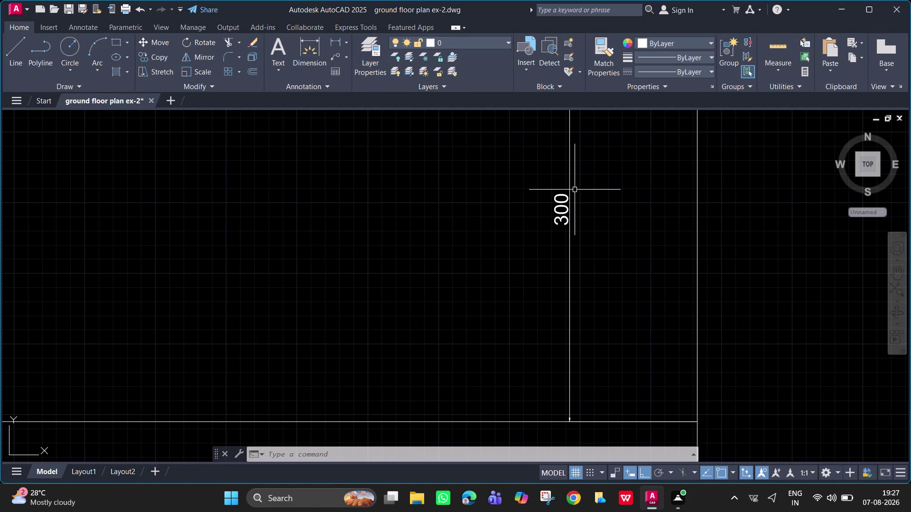
Delete the selected object in the plan.
drag(561, 213, 564, 206)
scroll(down, 3)
middle_drag(610, 220, 603, 243)
key(Delete)
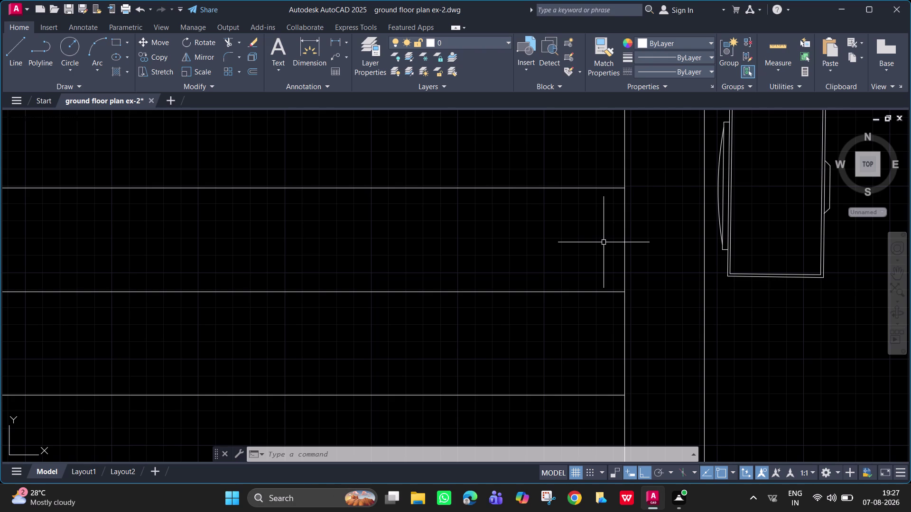
Pan and zoom across the floor plan to frame the bedroom beside the toilet.
scroll(down, 3)
scroll(down, 3)
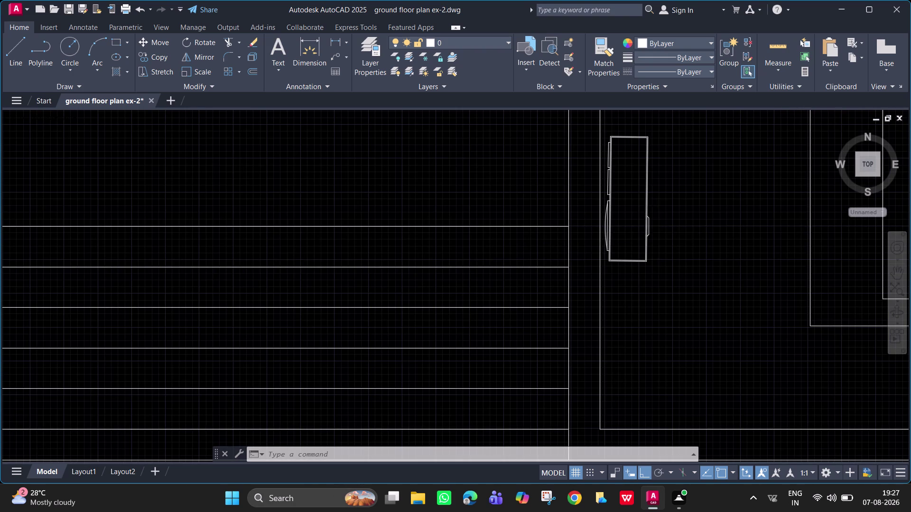
scroll(down, 3)
middle_drag(659, 237, 636, 352)
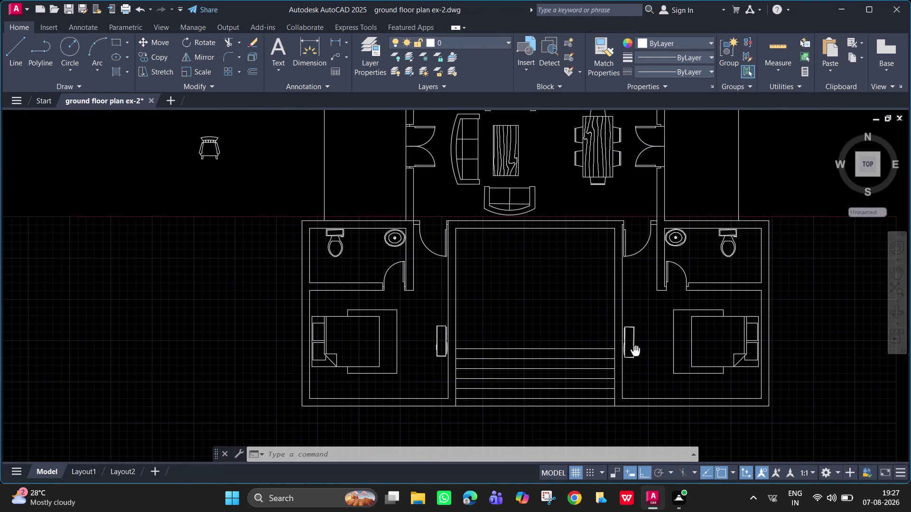
middle_drag(636, 352, 574, 385)
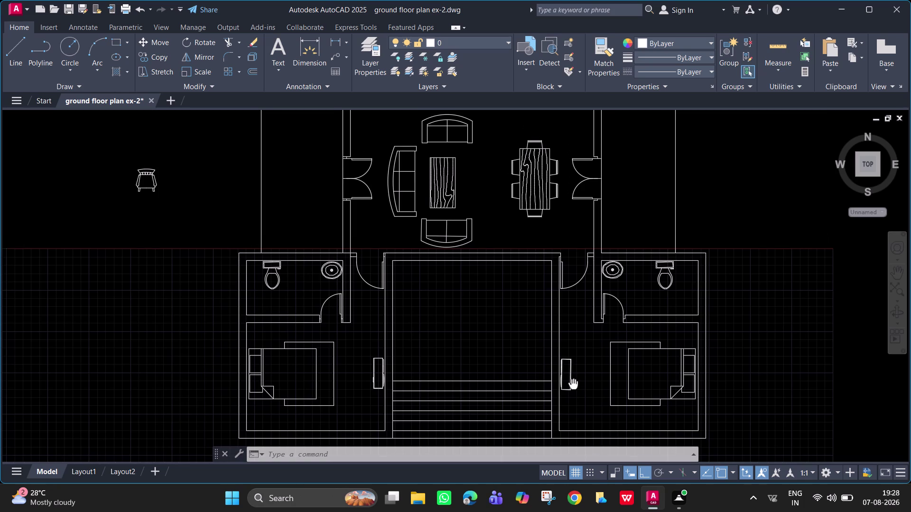
middle_drag(573, 386, 562, 389)
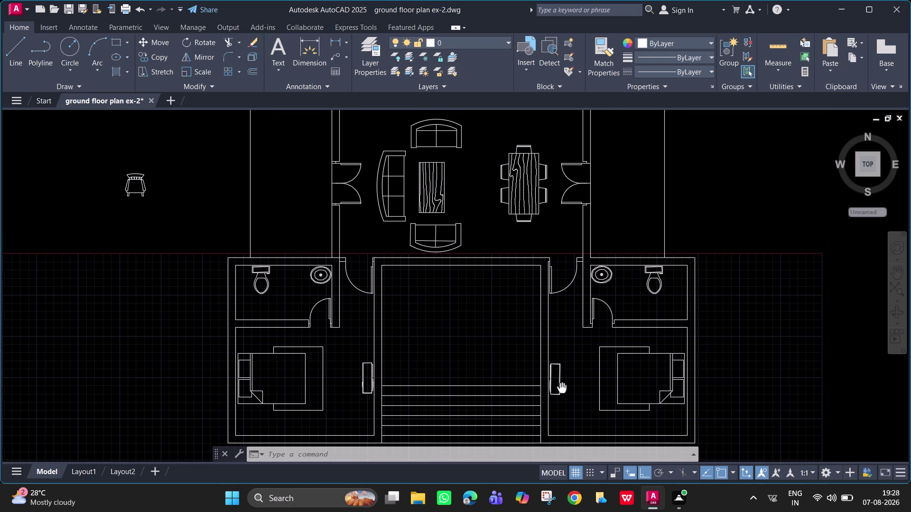
middle_drag(561, 389, 556, 389)
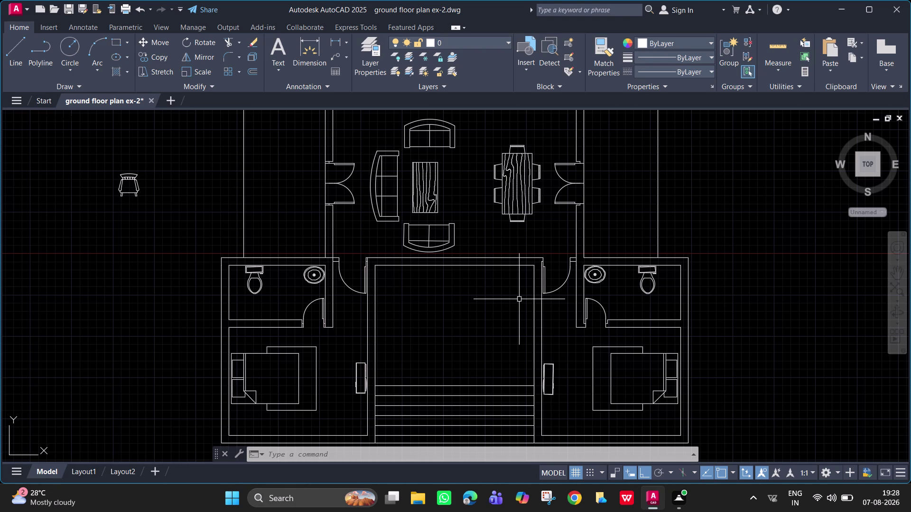
scroll(down, 3)
middle_drag(517, 300, 523, 323)
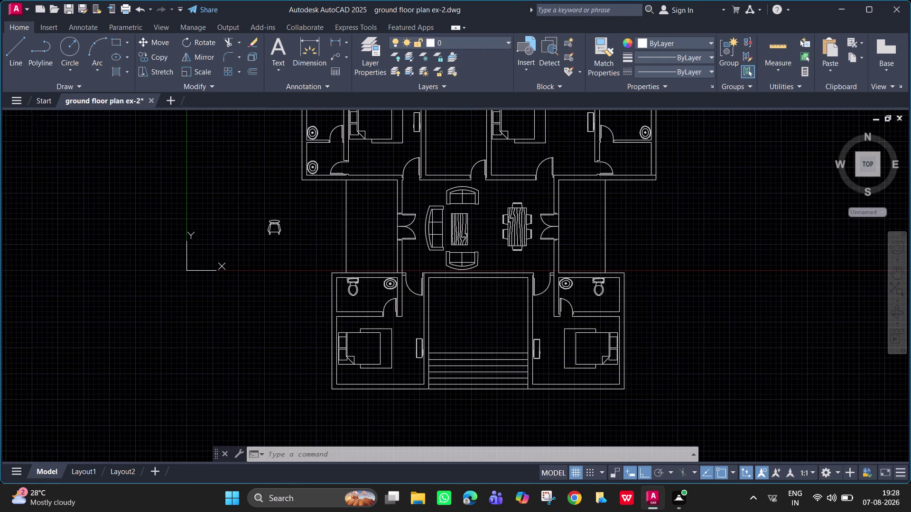
middle_drag(523, 324, 495, 348)
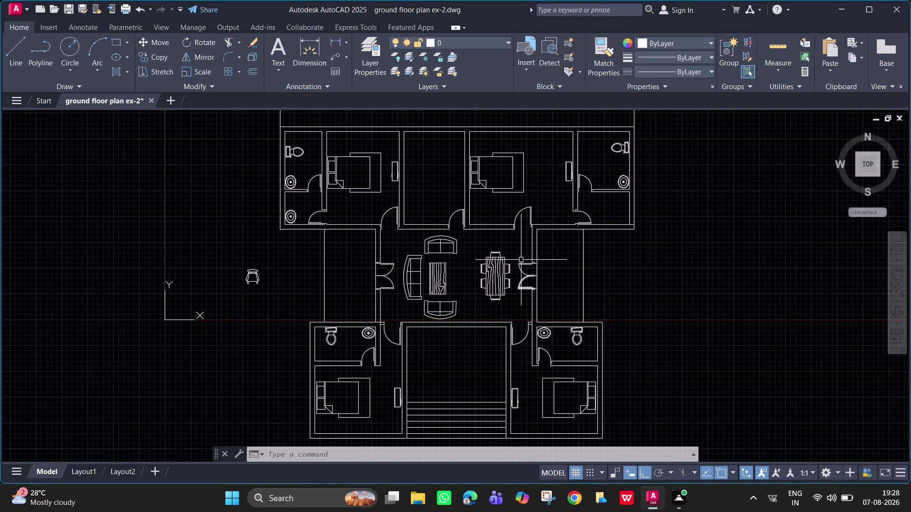
scroll(up, 3)
middle_drag(530, 220, 526, 358)
scroll(up, 3)
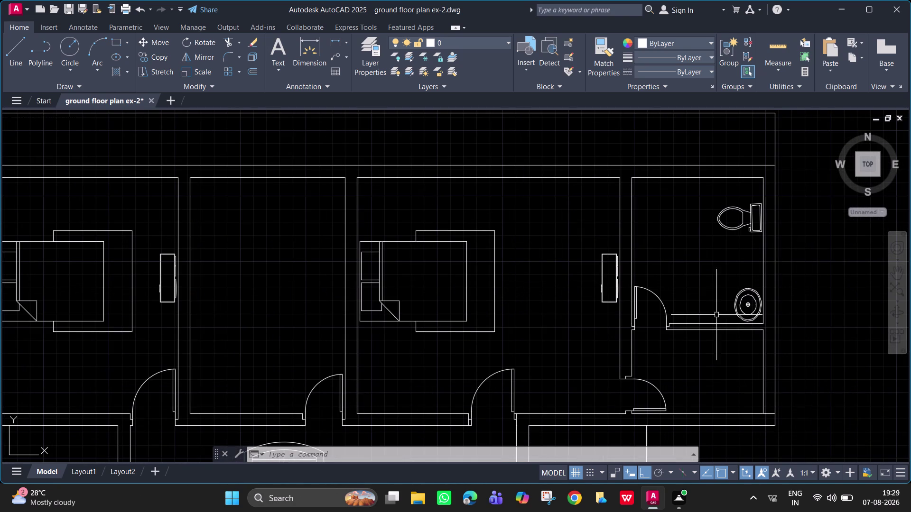
scroll(up, 3)
middle_drag(651, 295, 637, 328)
scroll(down, 3)
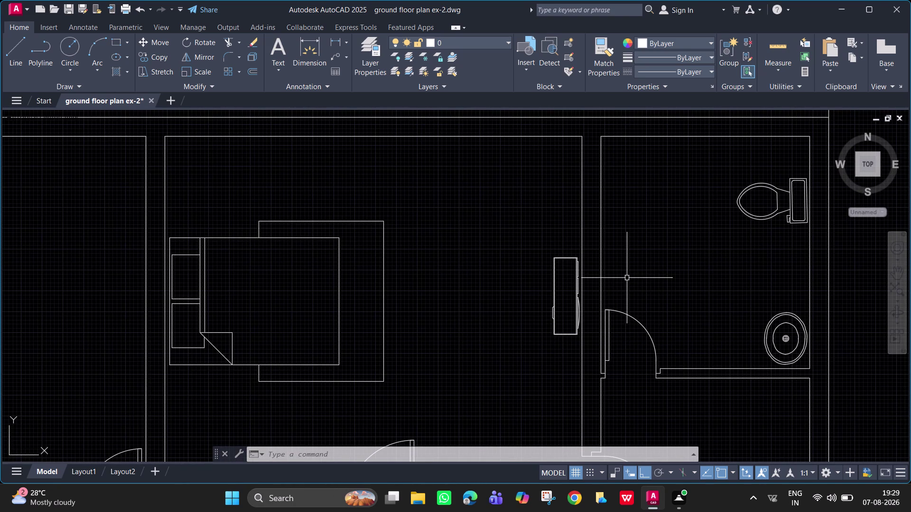
scroll(down, 3)
Start the wardrobe outline on the bedroom wall with a 500 segment, undoing a mistaken 200 one.
text(l)
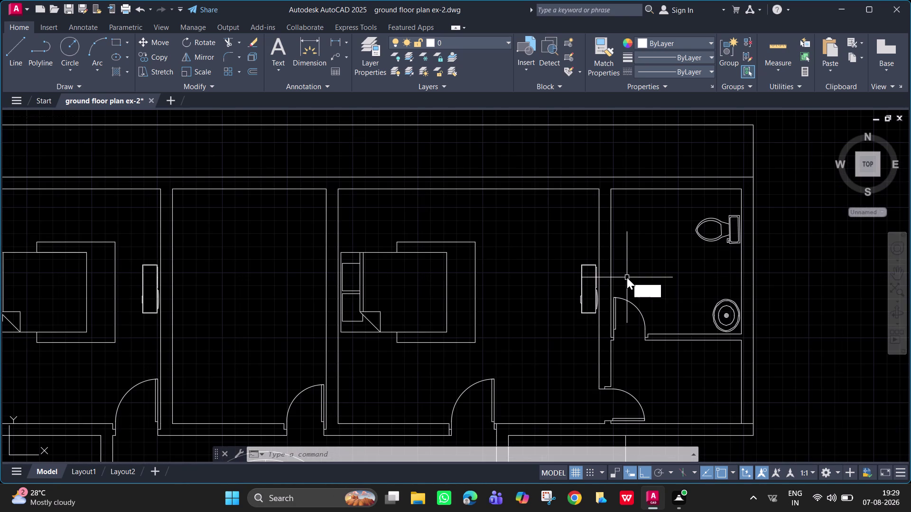
key(space)
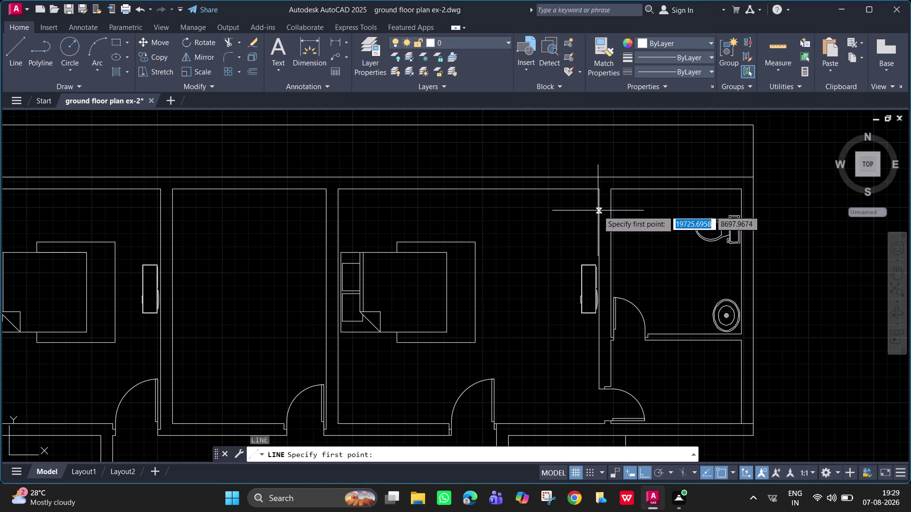
click(598, 223)
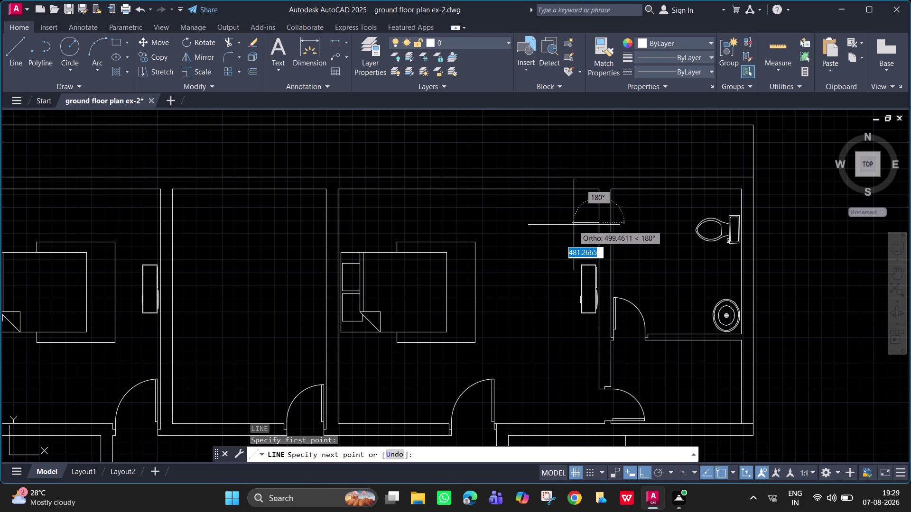
text(2)
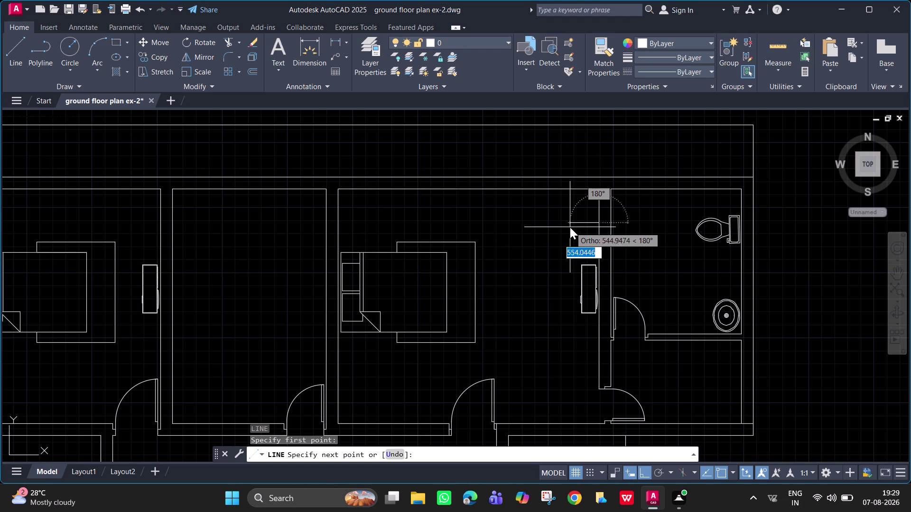
text(00)
key(Return)
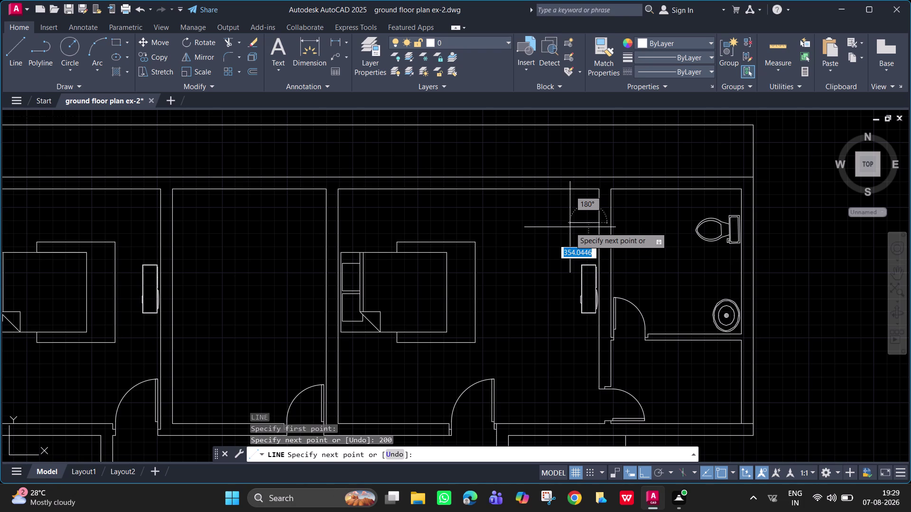
key(ctrl+z)
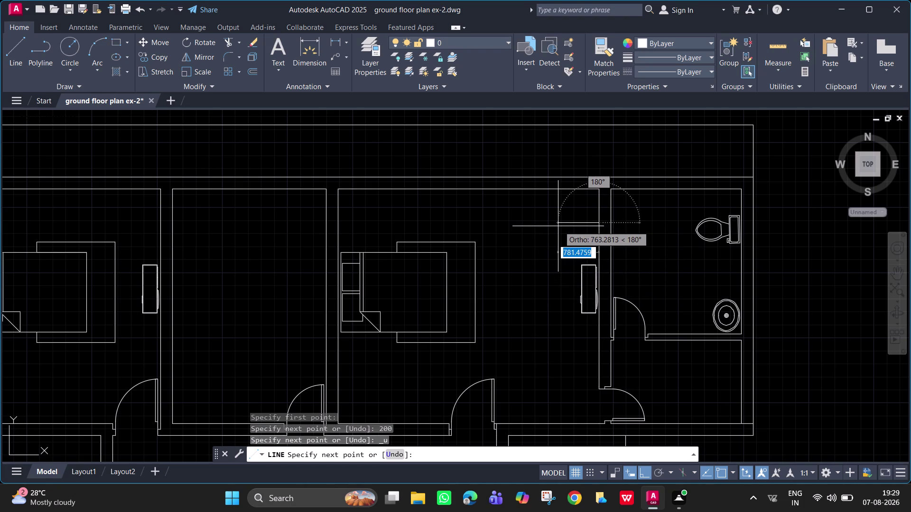
text(500)
key(Return)
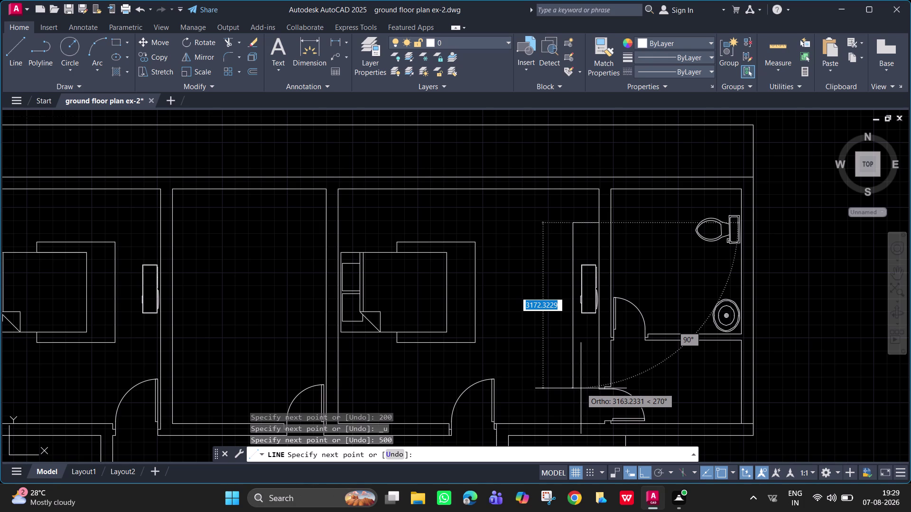
Run the wardrobe outline down below the cabinet and back to the wall.
click(581, 375)
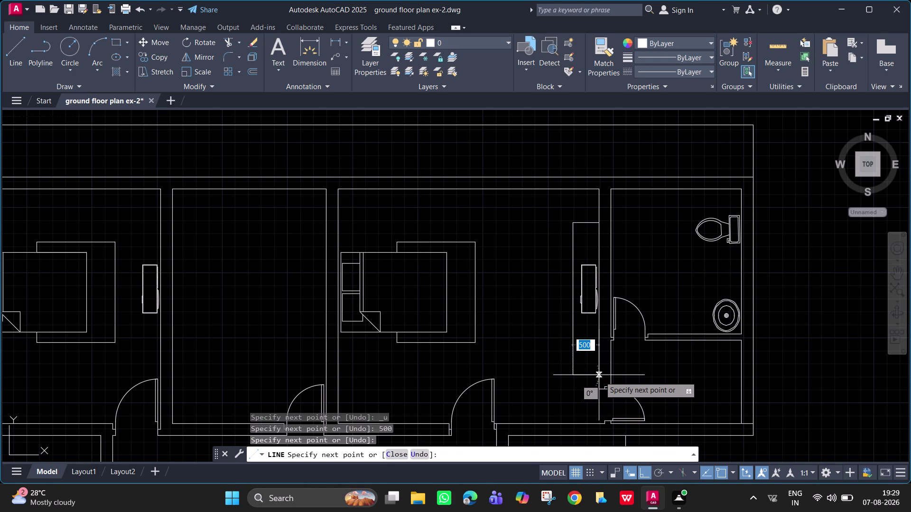
scroll(up, 3)
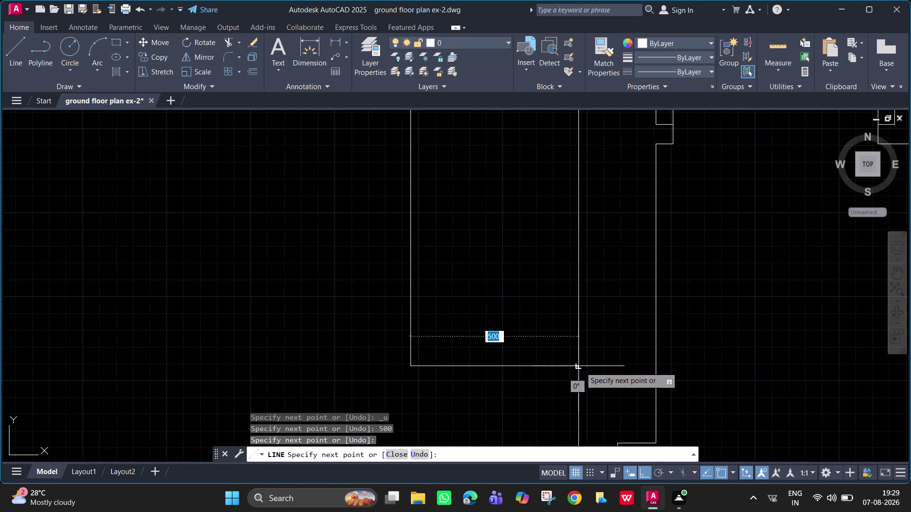
click(579, 367)
scroll(down, 3)
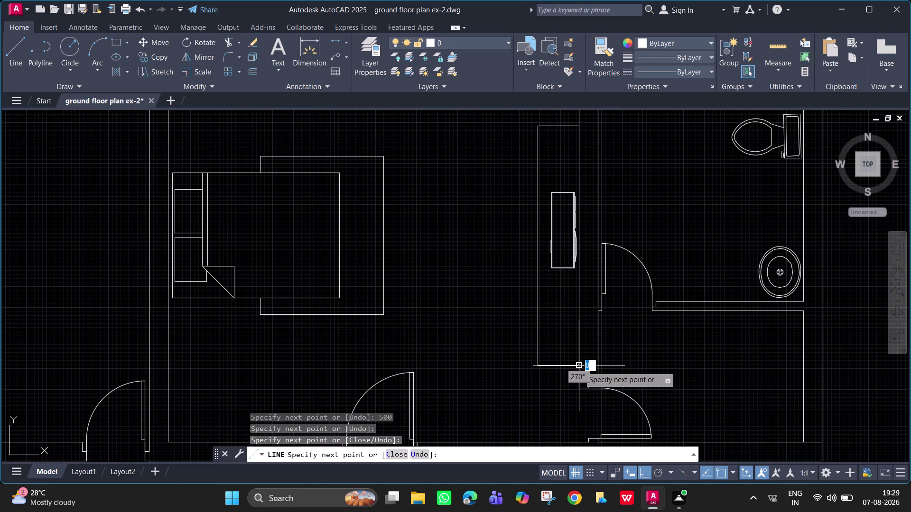
key(space)
Delete the stray line beside the wardrobe.
scroll(down, 3)
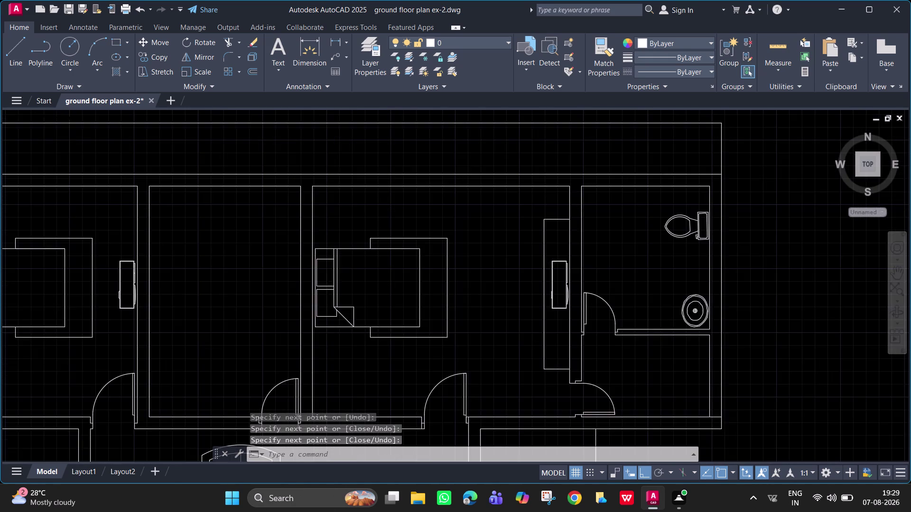
middle_drag(554, 376, 558, 309)
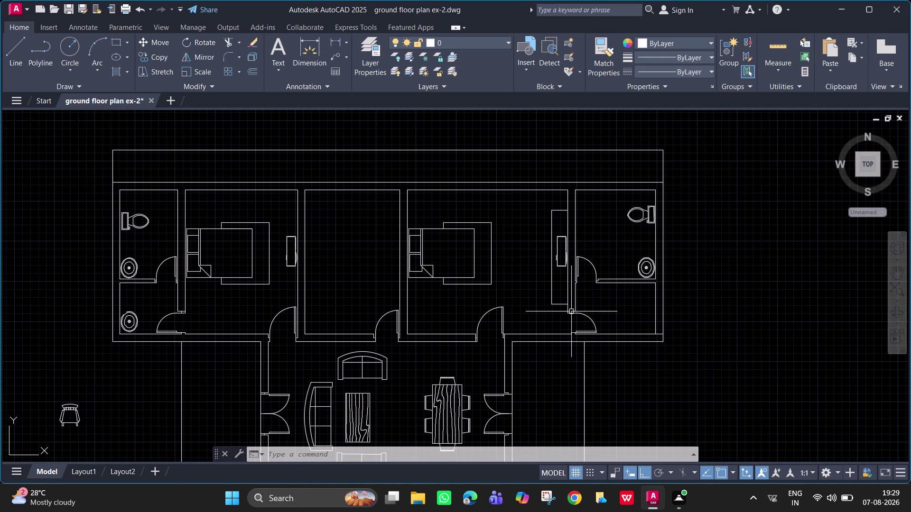
click(561, 303)
key(Delete)
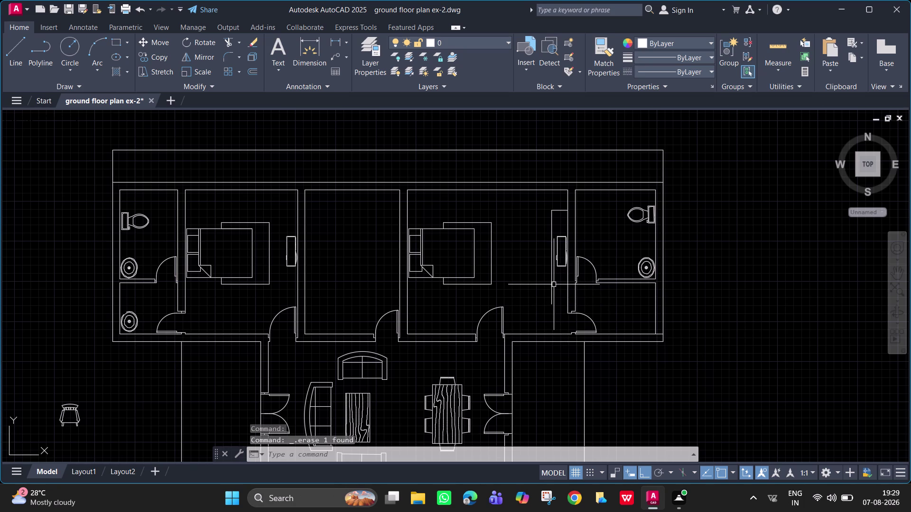
Begin another line at the top of the wall, then cancel it.
scroll(up, 3)
middle_drag(565, 257, 562, 276)
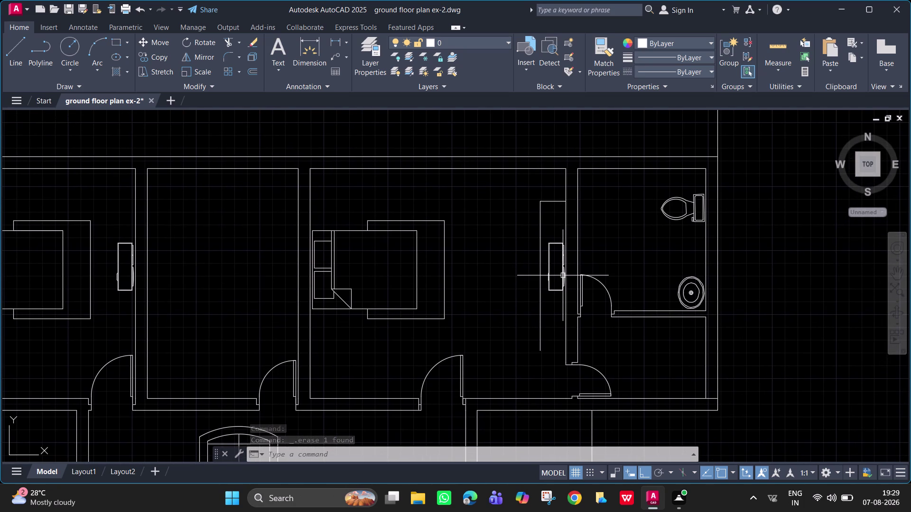
text(l)
key(space)
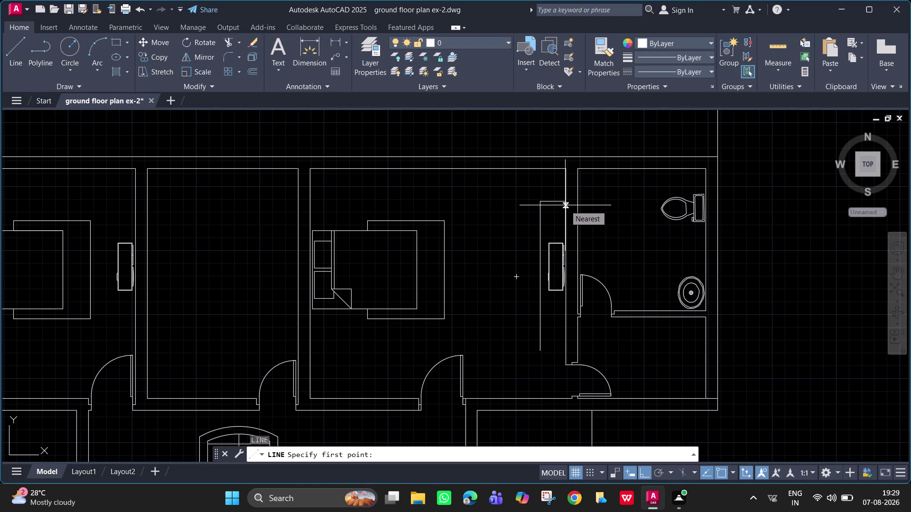
click(566, 203)
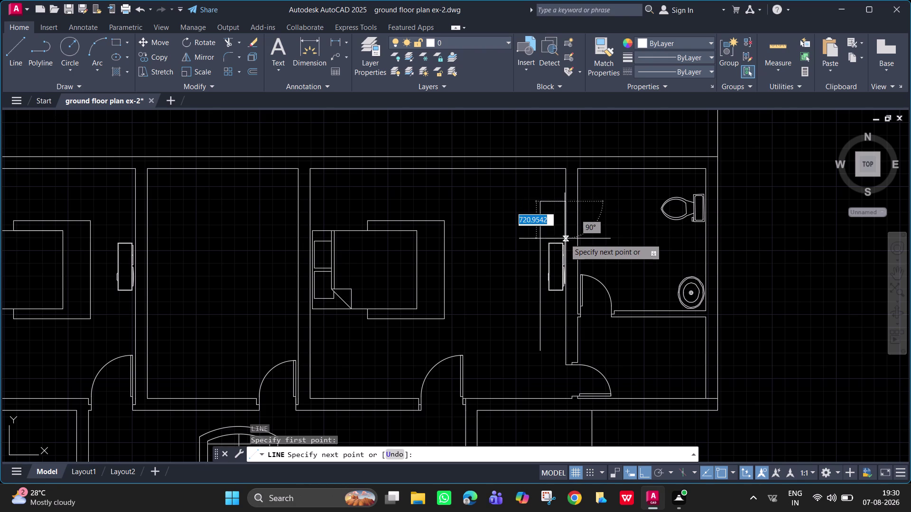
key(Escape)
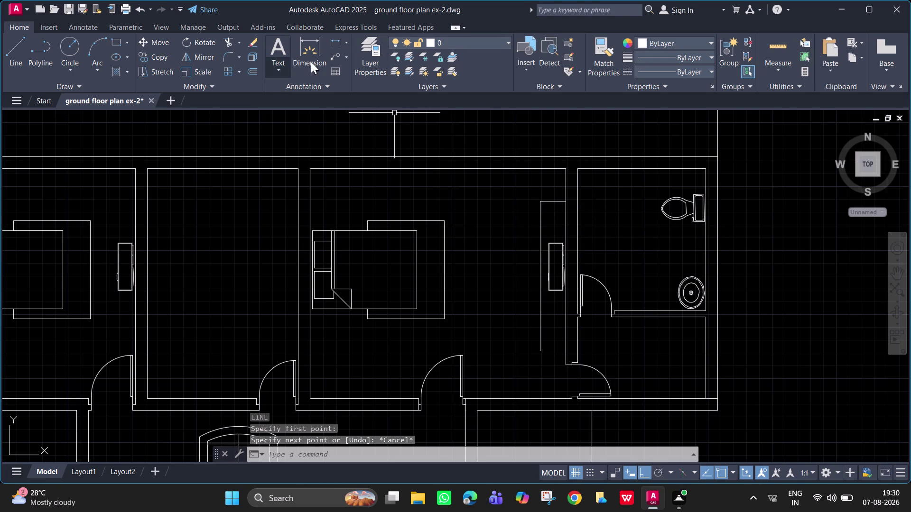
click(333, 41)
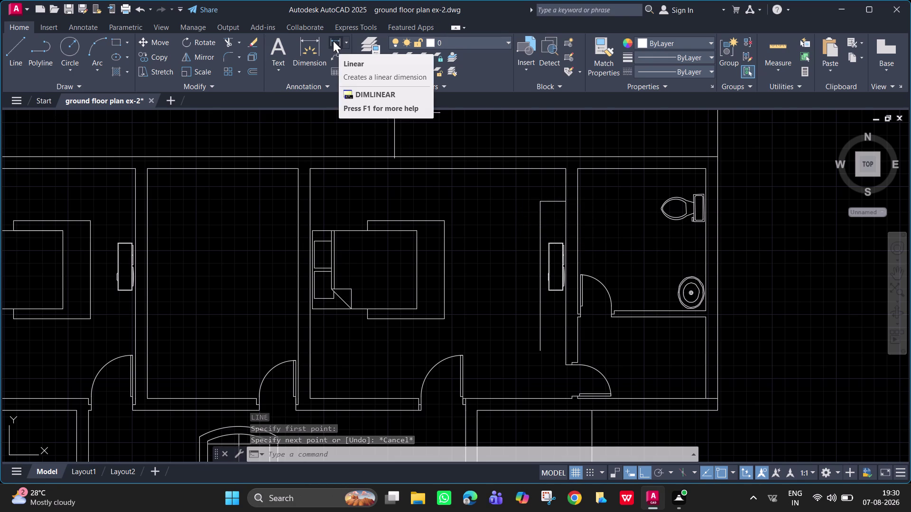
click(566, 170)
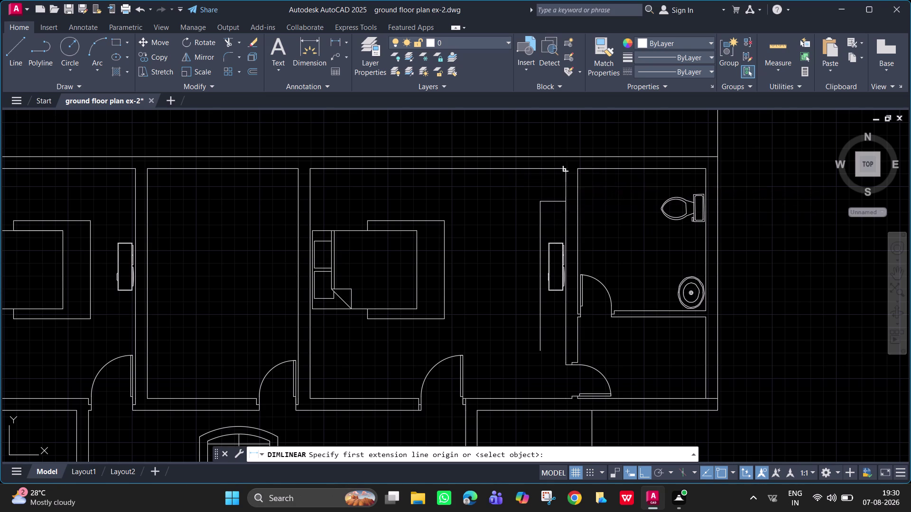
key(Escape)
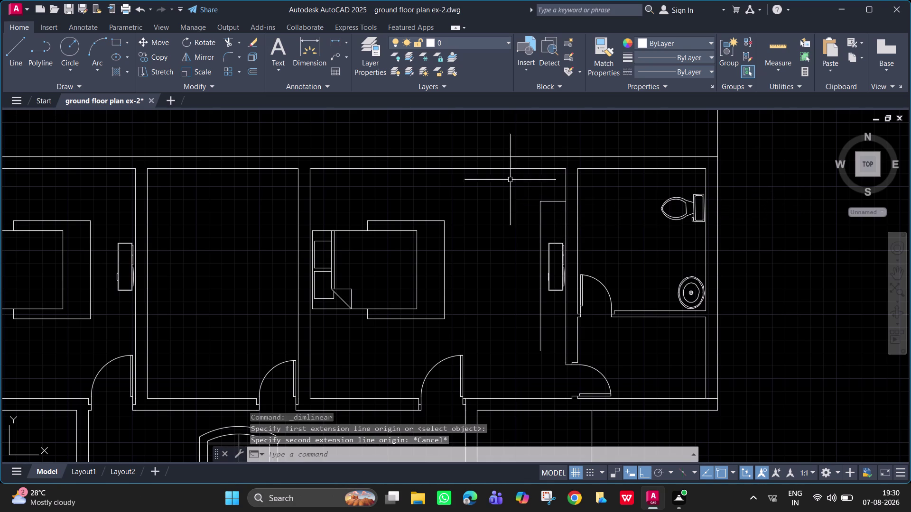
click(338, 45)
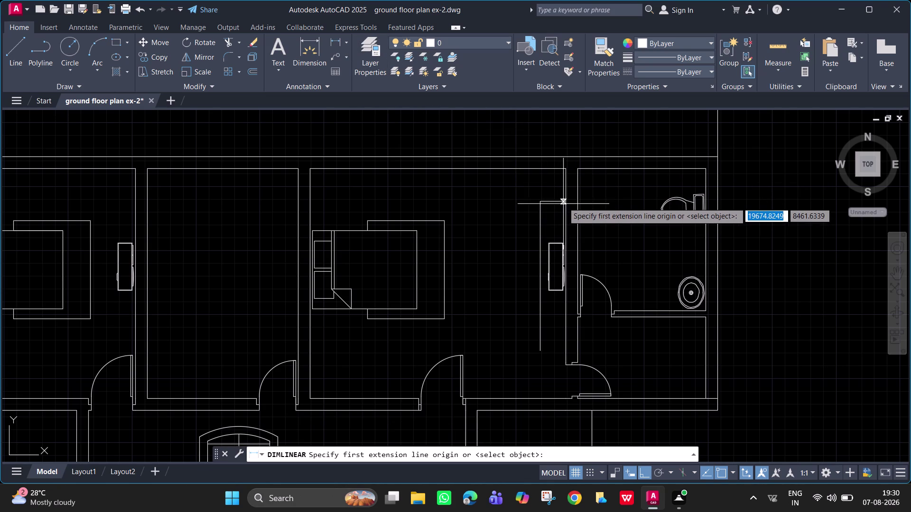
click(566, 203)
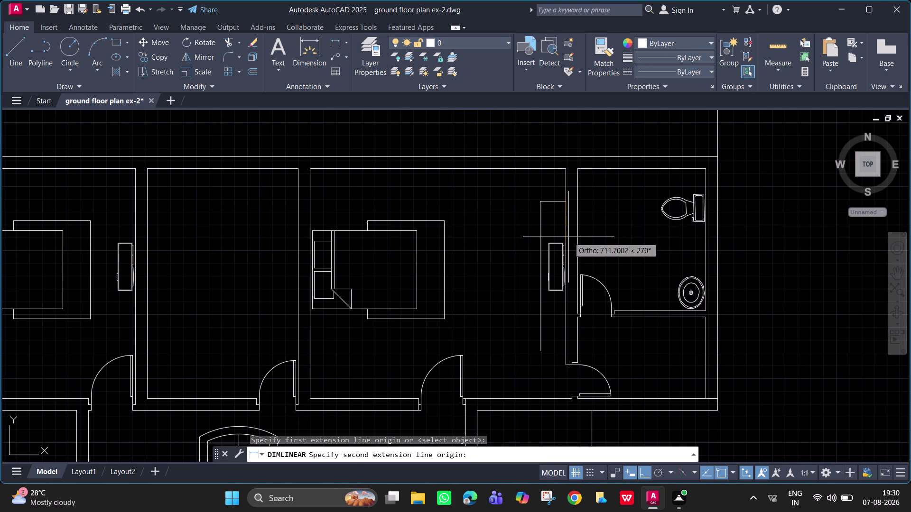
scroll(up, 3)
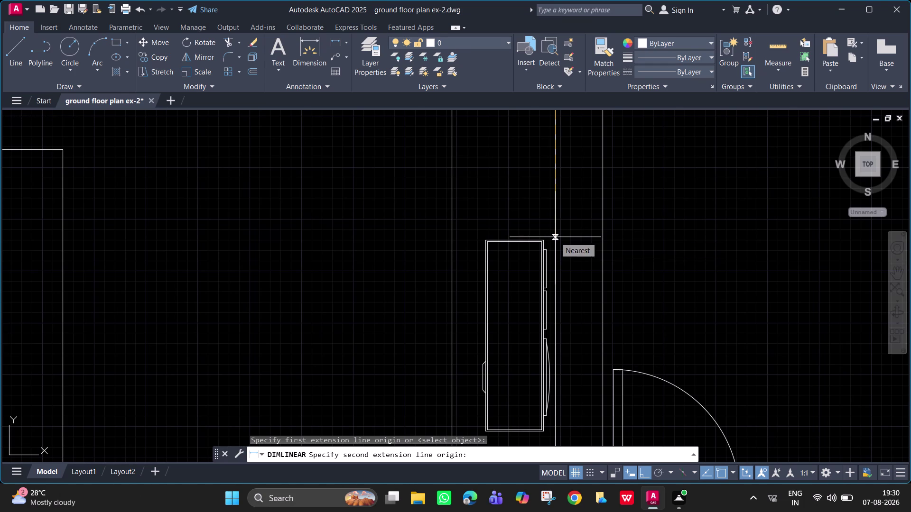
click(555, 239)
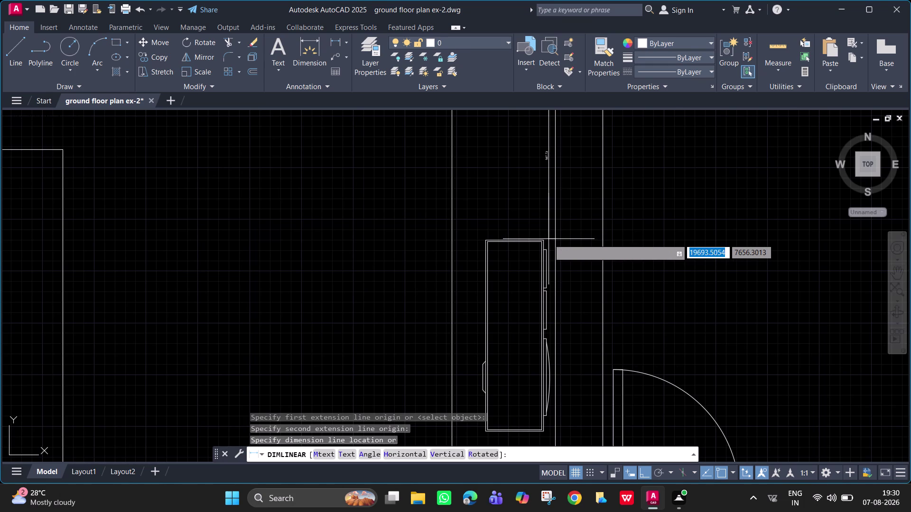
click(549, 239)
scroll(up, 3)
scroll(up, 3)
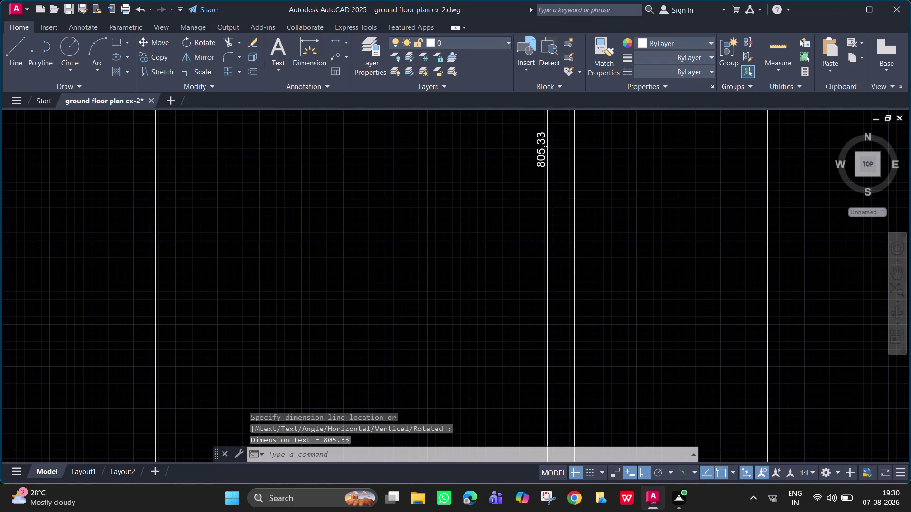
scroll(down, 3)
scroll(down, 3)
scroll(down, 3)
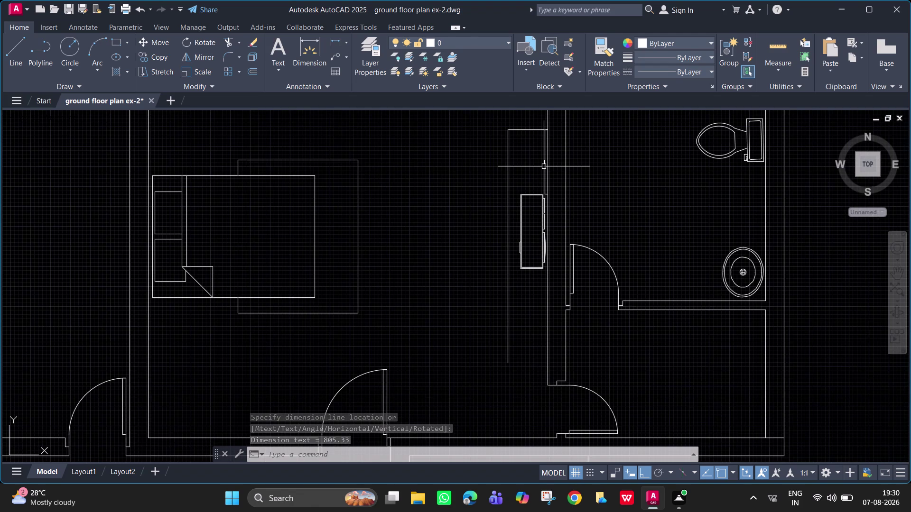
click(543, 166)
key(BackSpace)
key(Delete)
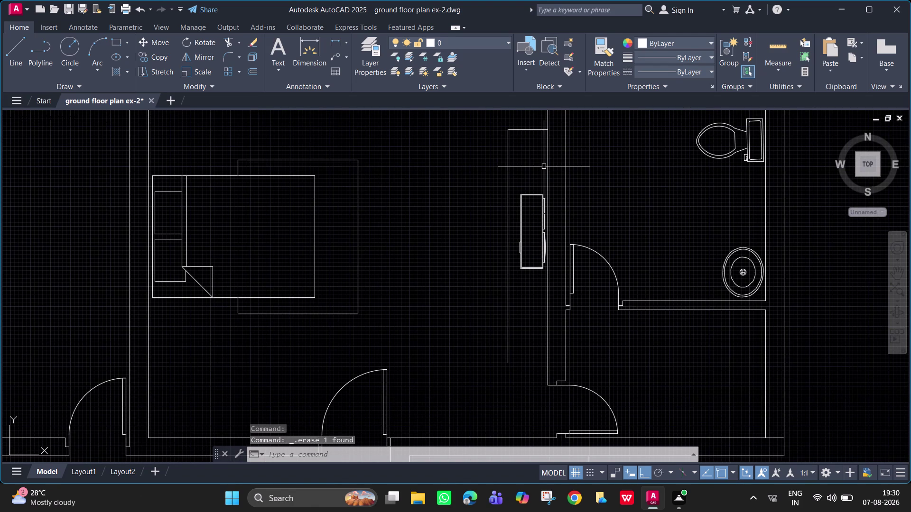
key(l)
key(Return)
Start a line tracked 805 units below the wardrobe's bottom corner using TK.
text(tk)
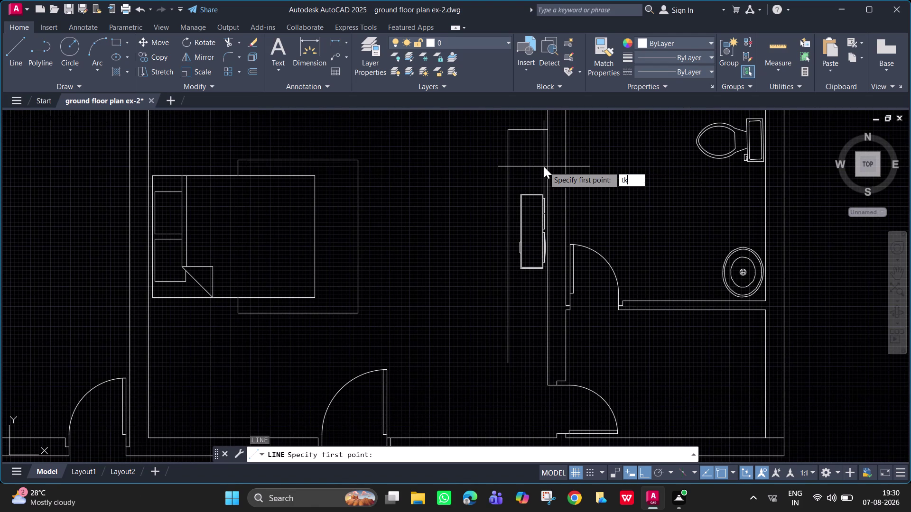
key(Return)
scroll(up, 3)
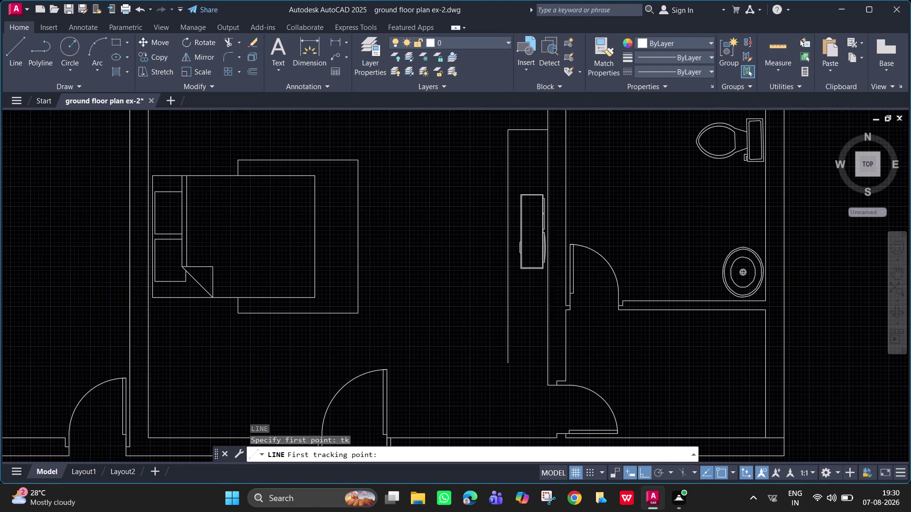
scroll(up, 3)
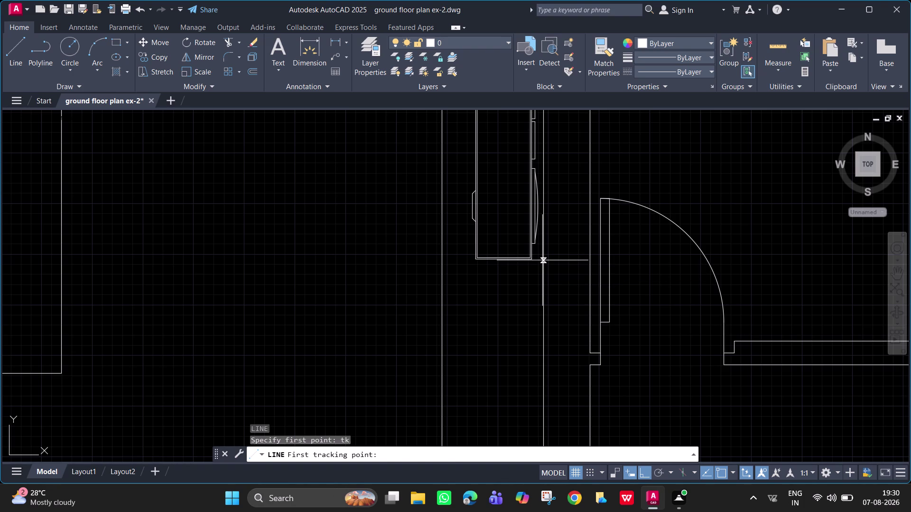
click(542, 261)
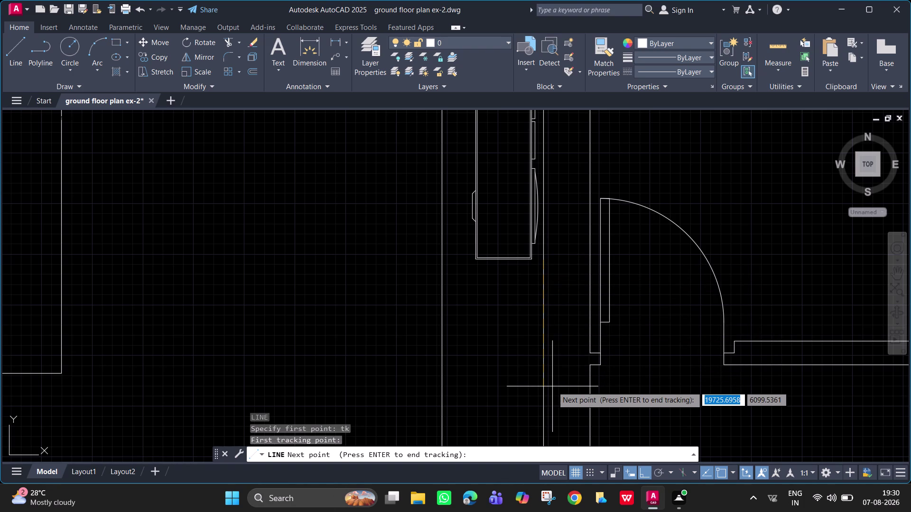
text(805)
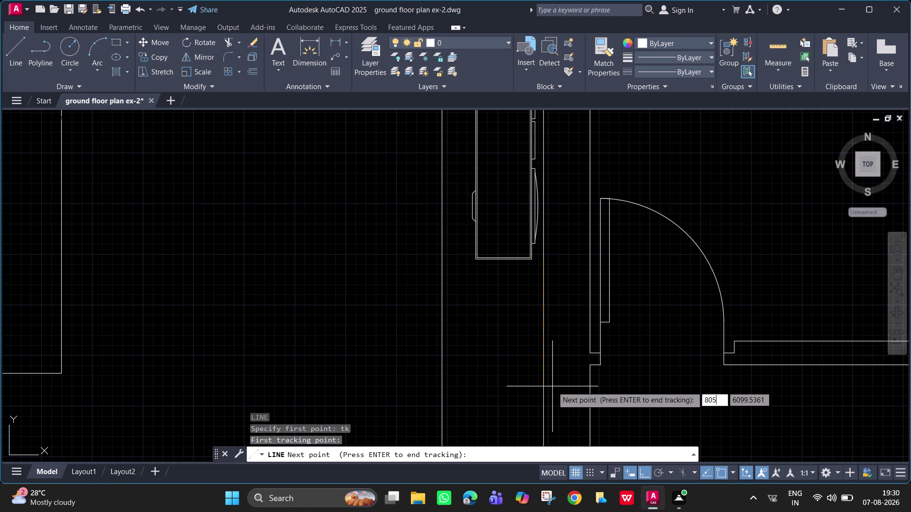
key(Return)
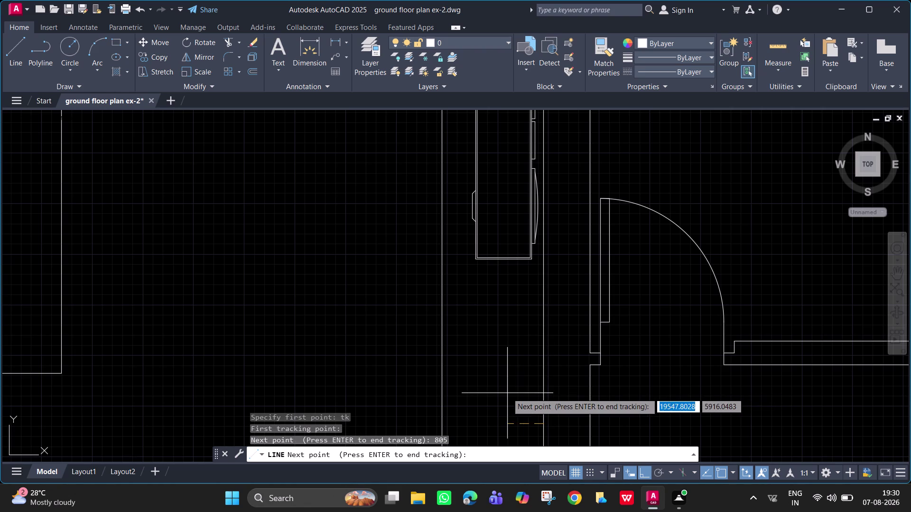
key(Return)
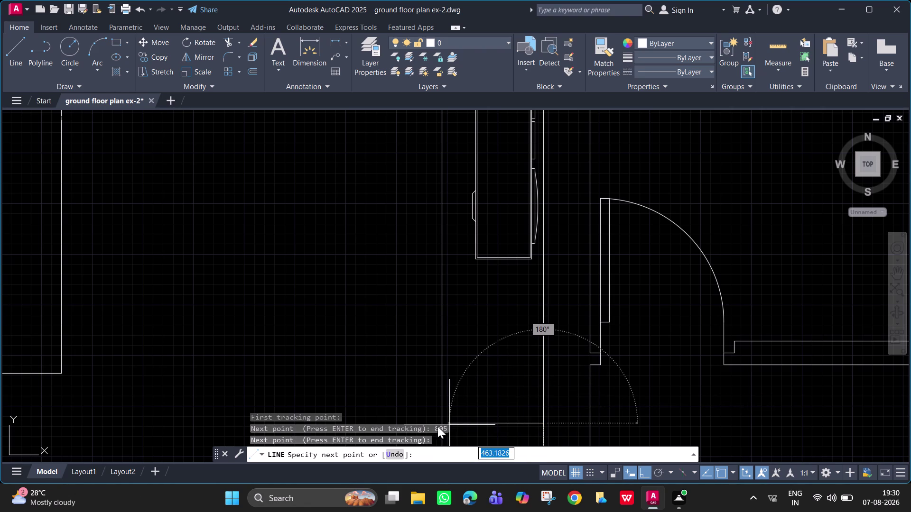
Draw the line left to the vertical line and finish it.
scroll(down, 3)
middle_drag(464, 389, 466, 323)
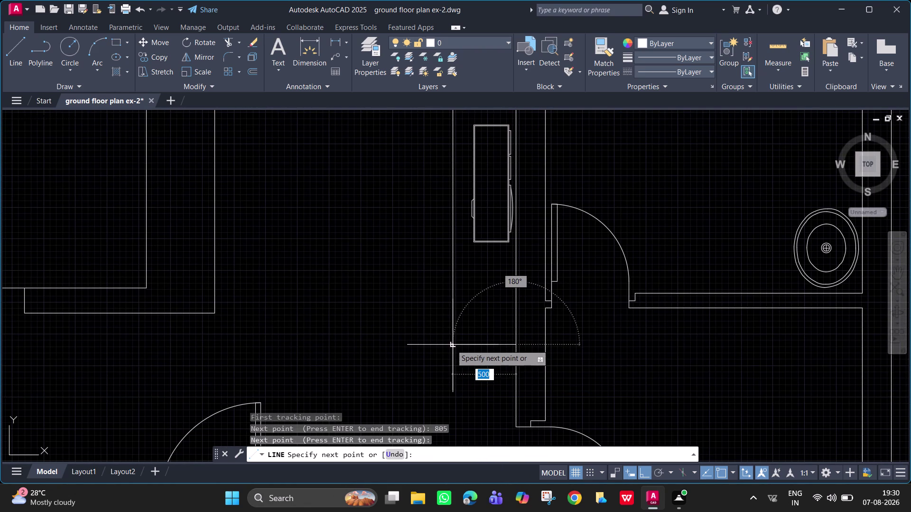
click(451, 344)
key(Escape)
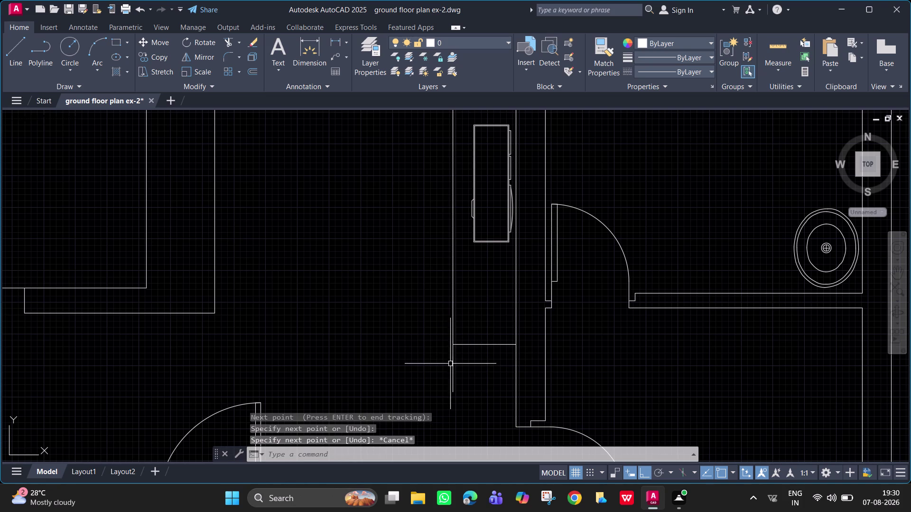
text(tr)
key(space)
Trim the line overhang below the new wardrobe outline.
click(451, 387)
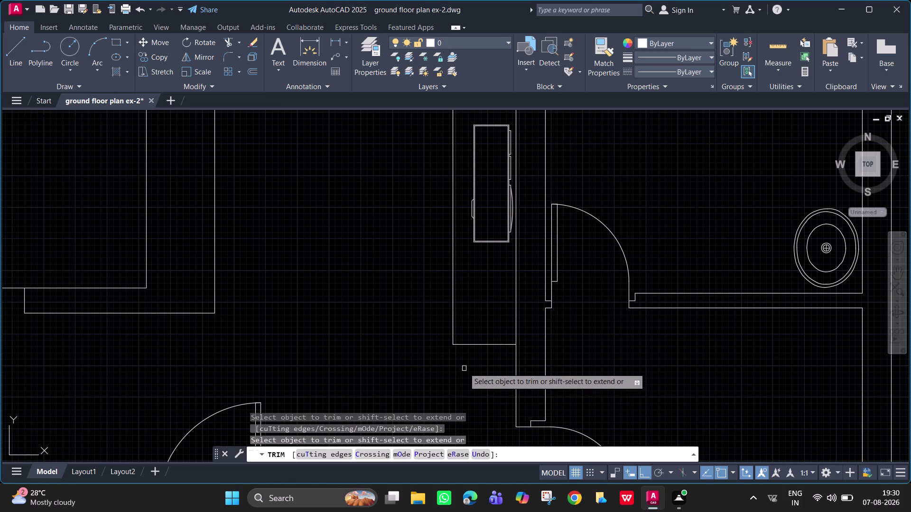
scroll(down, 3)
scroll(up, 3)
scroll(up, 3)
key(Escape)
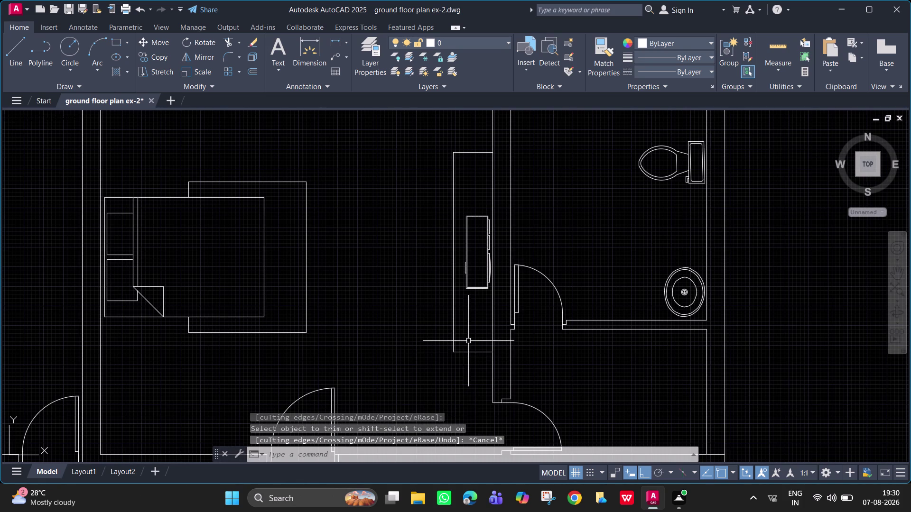
Join the outline's three edge lines into one polyline.
click(470, 365)
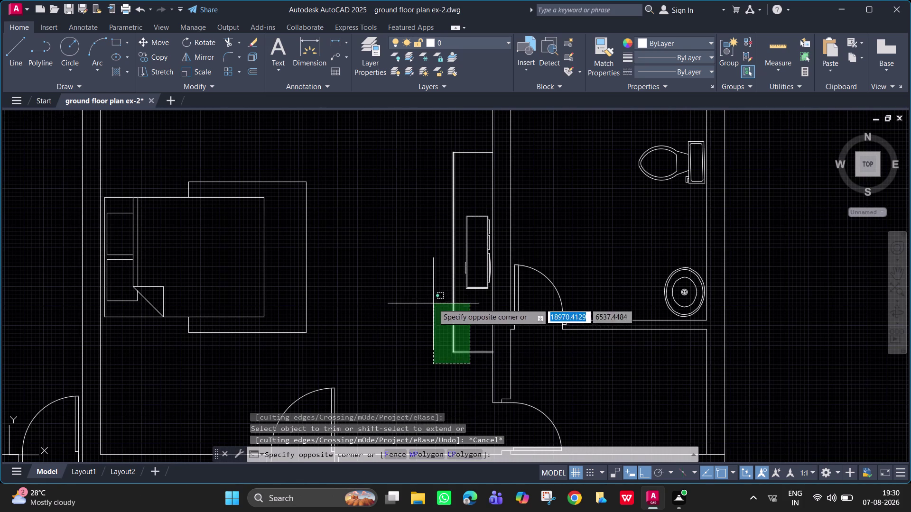
click(443, 329)
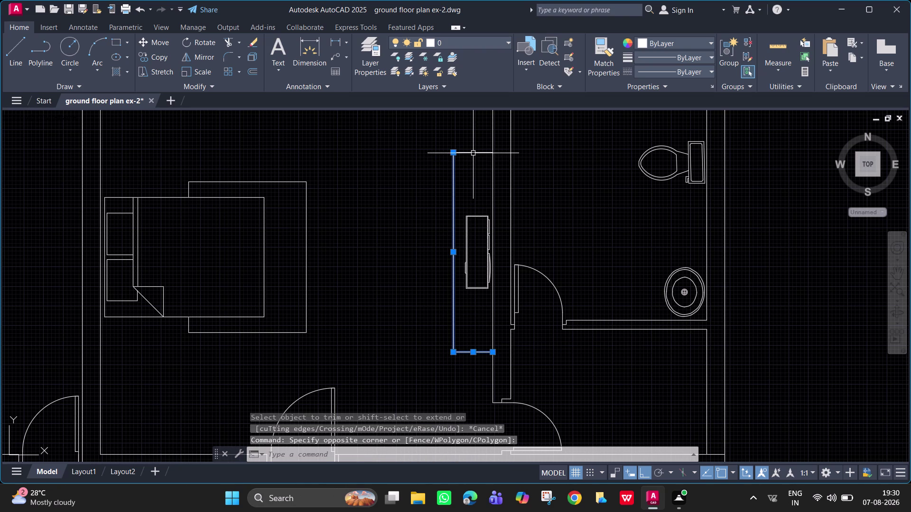
click(473, 153)
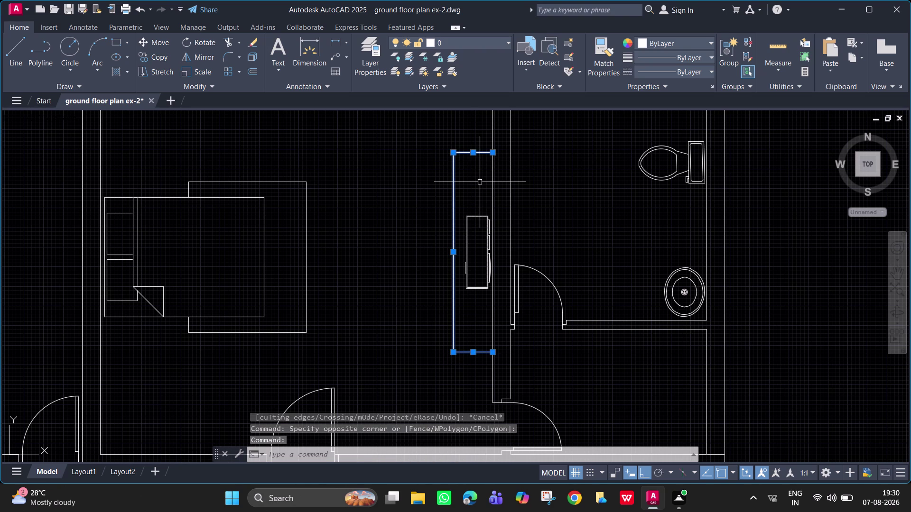
text(j)
key(space)
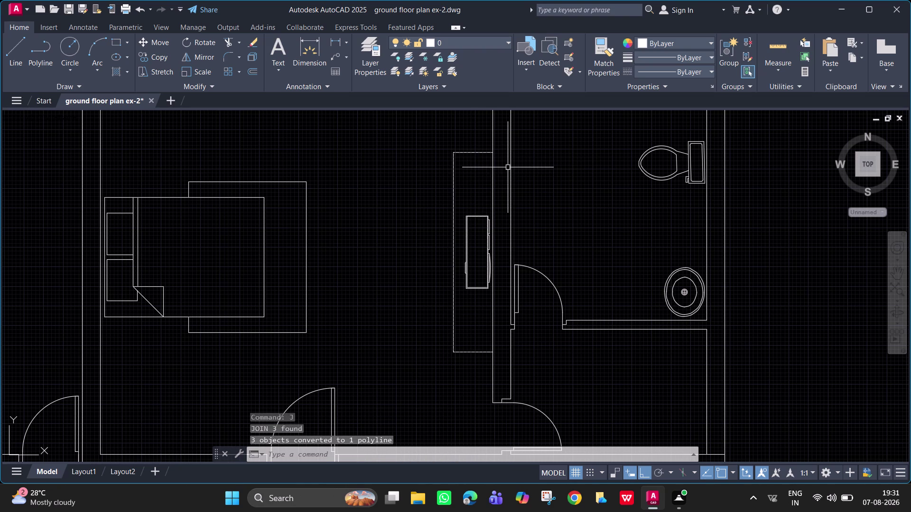
key(space)
scroll(up, 3)
scroll(up, 3)
scroll(down, 3)
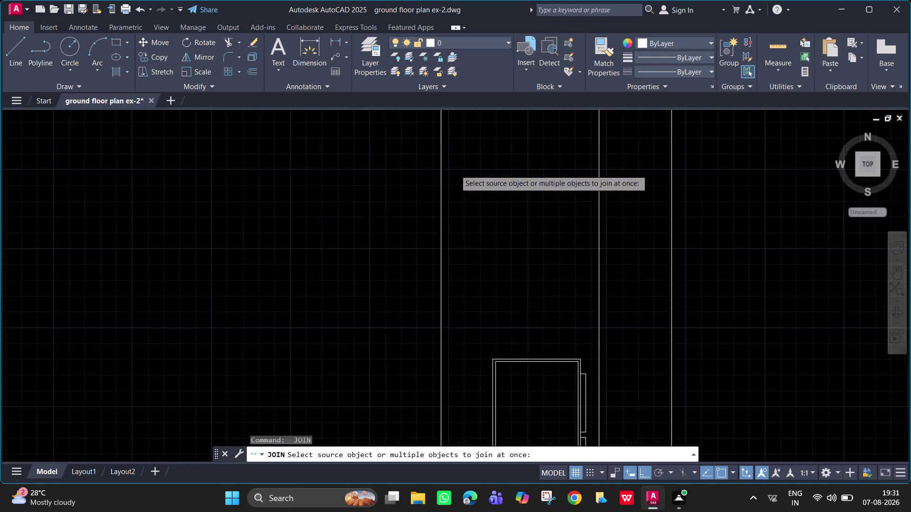
Select the joined wardrobe outline for copying, with its top corner as base point.
scroll(down, 3)
key(Escape)
key(Escape)
key(Escape)
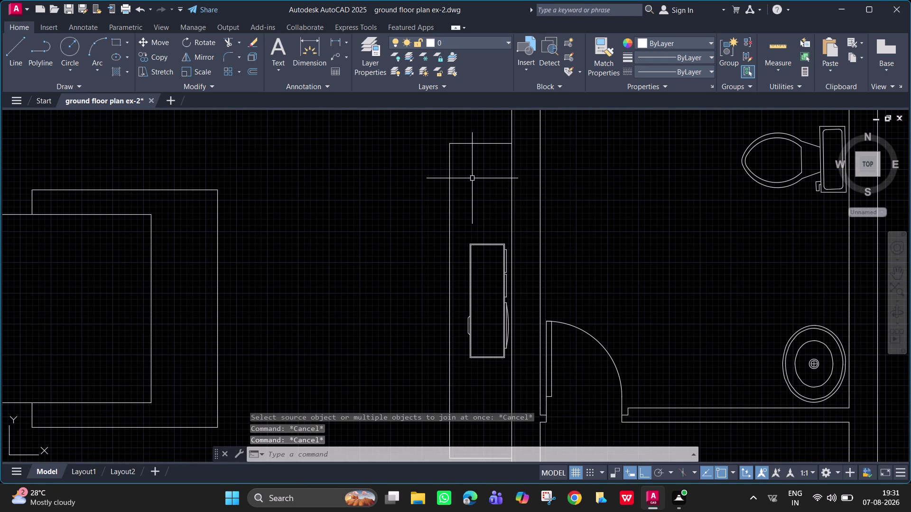
text(co)
key(space)
click(480, 144)
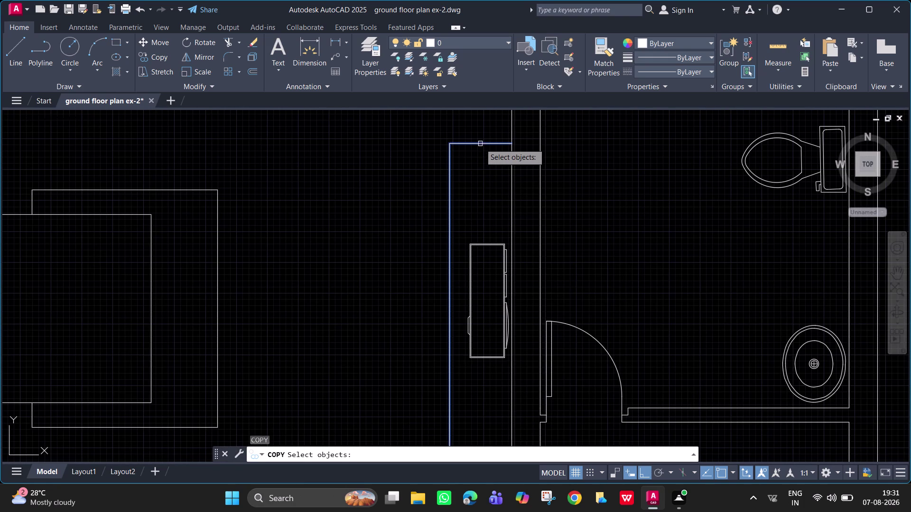
key(space)
click(511, 145)
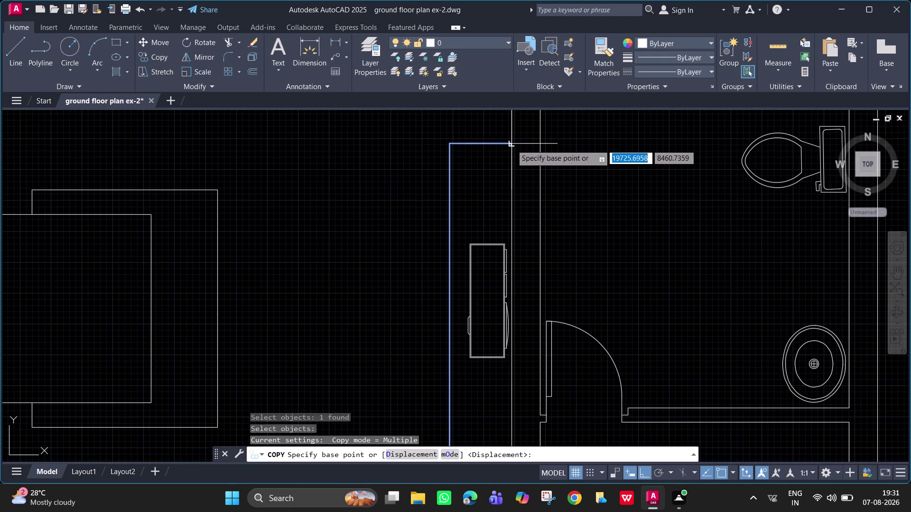
Place the copy 8410 units to the left in the opposite bedroom.
scroll(down, 3)
middle_drag(284, 151, 577, 159)
scroll(up, 3)
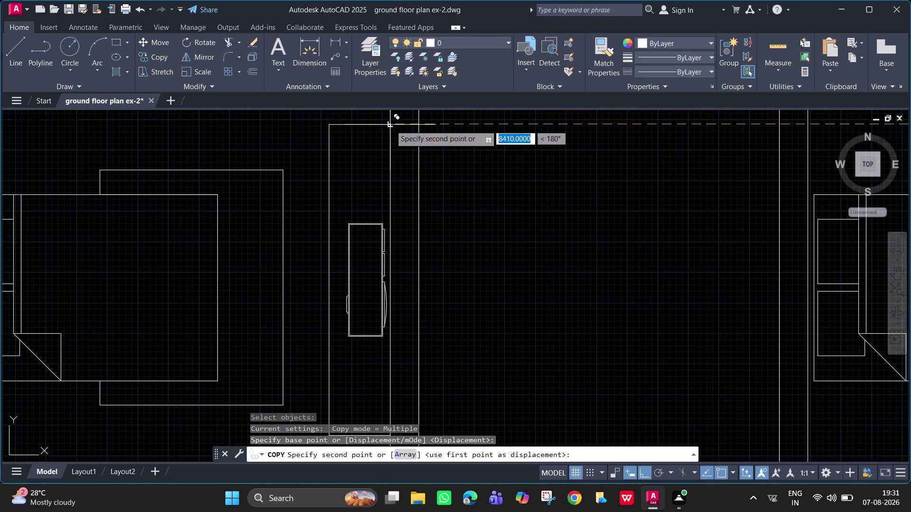
click(390, 125)
scroll(down, 3)
key(Escape)
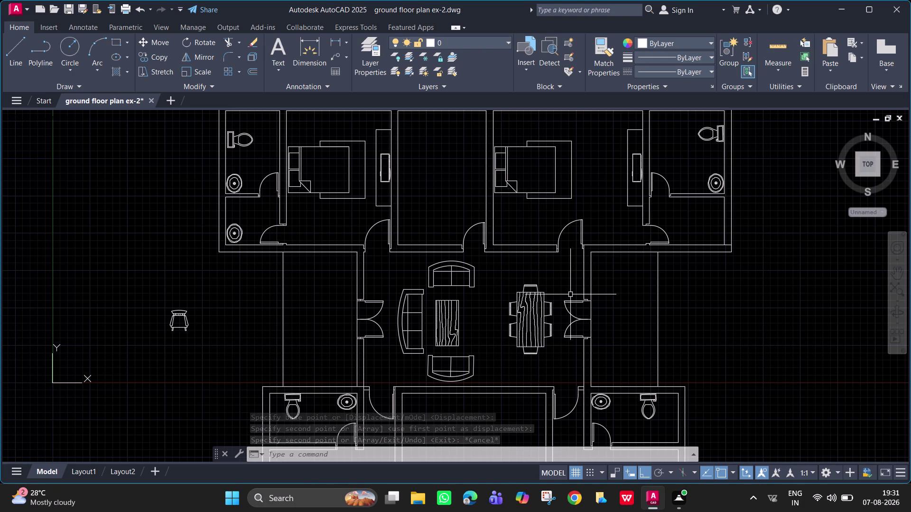
middle_drag(506, 259, 539, 103)
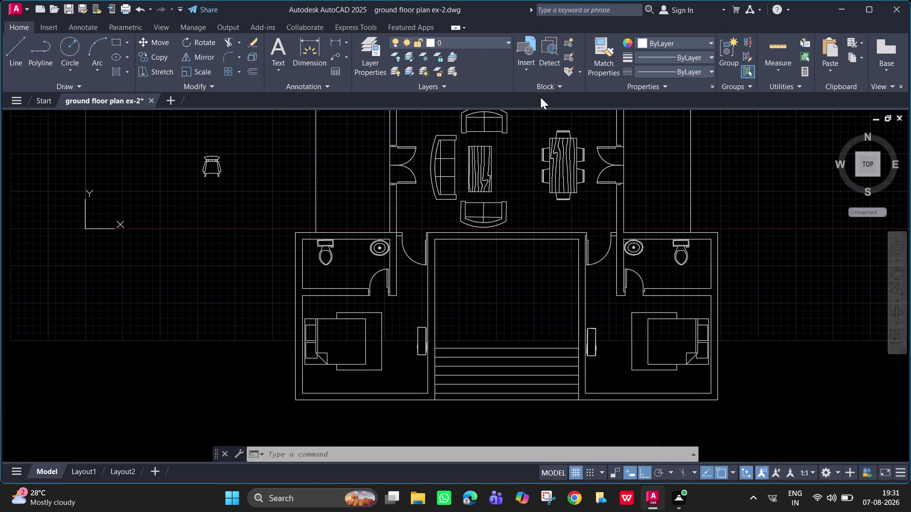
Draw a wardrobe outline off the hall-side wall: 500 top edge, down, back.
middle_drag(489, 284, 500, 199)
scroll(up, 3)
scroll(down, 3)
middle_drag(465, 216, 476, 158)
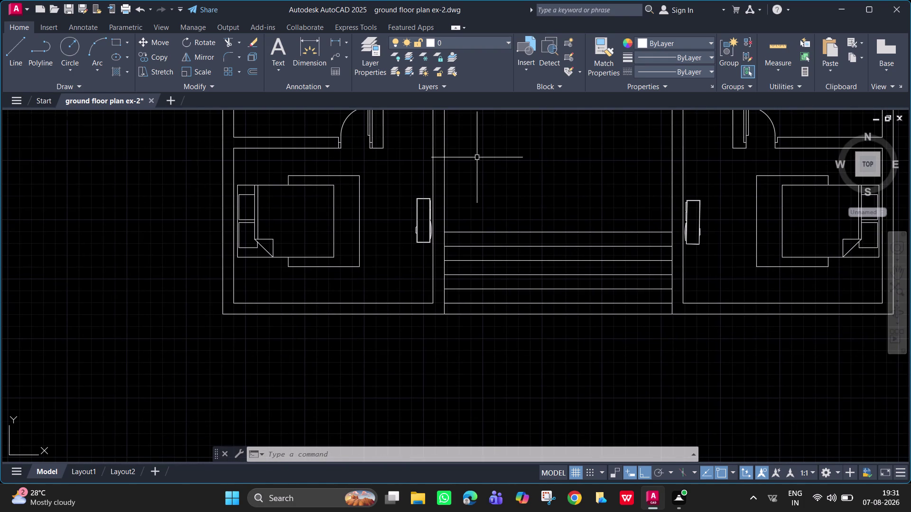
key(l)
key(space)
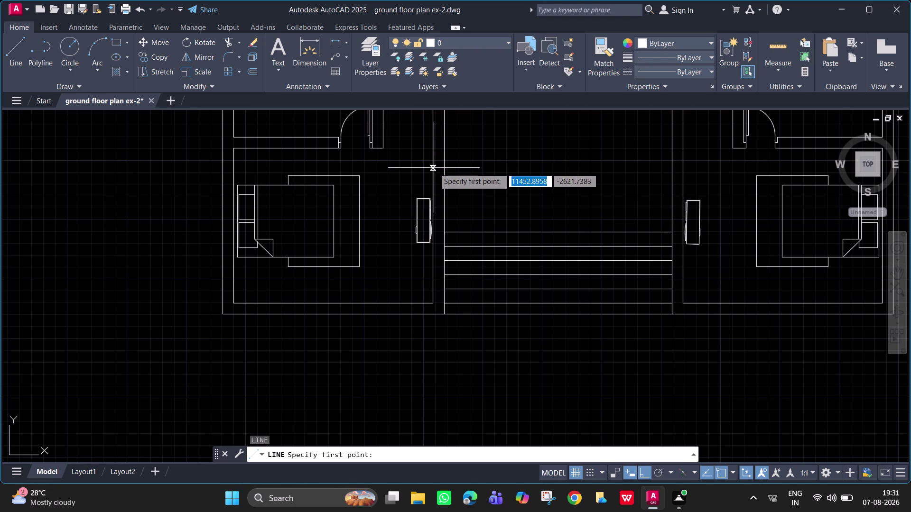
click(435, 173)
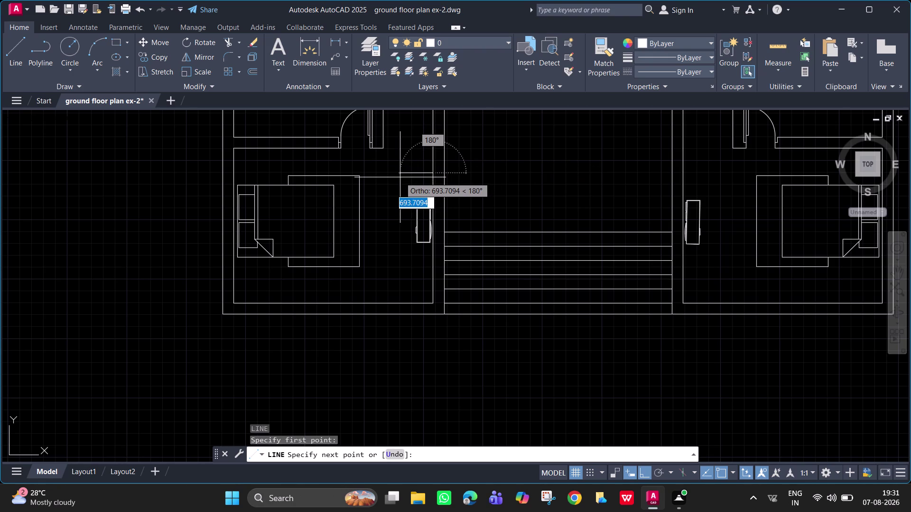
text(500)
key(Return)
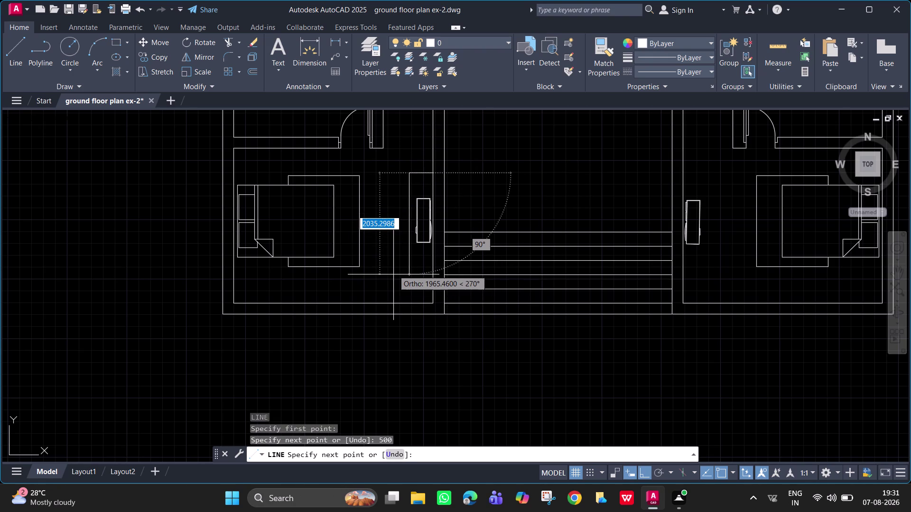
click(409, 288)
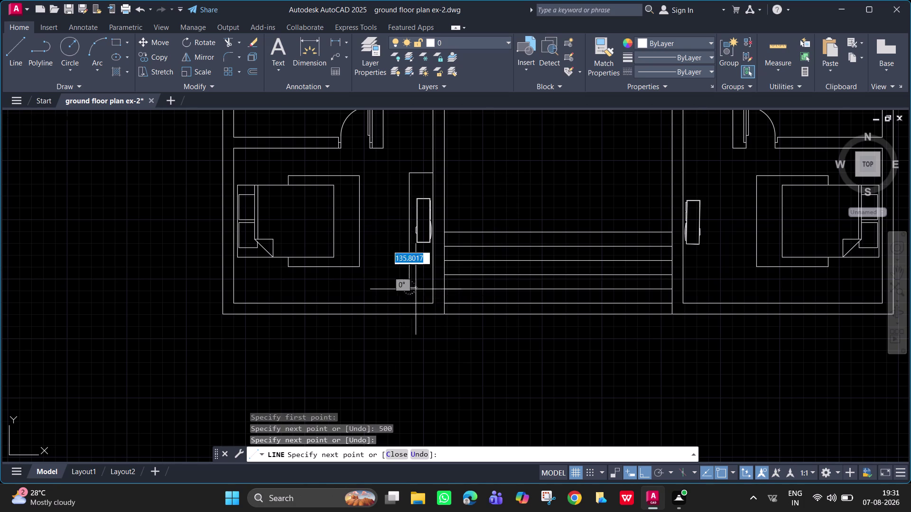
double_click(434, 288)
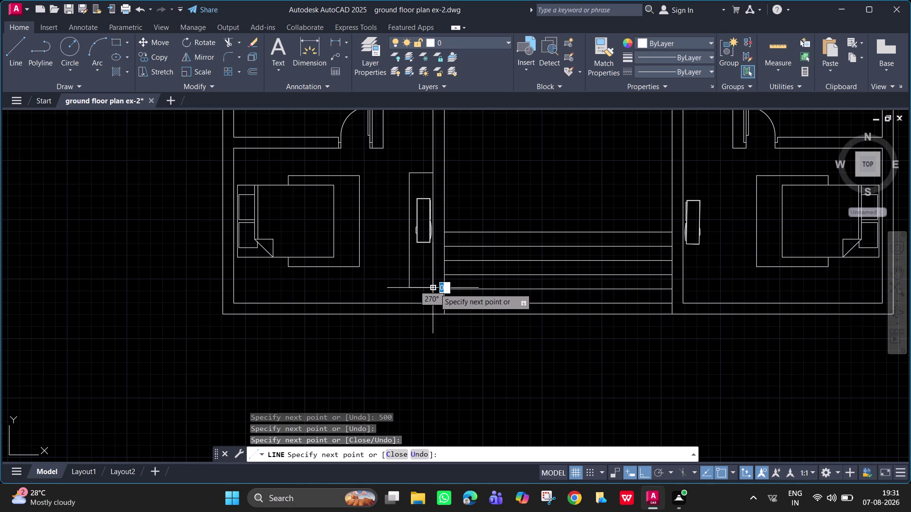
key(Escape)
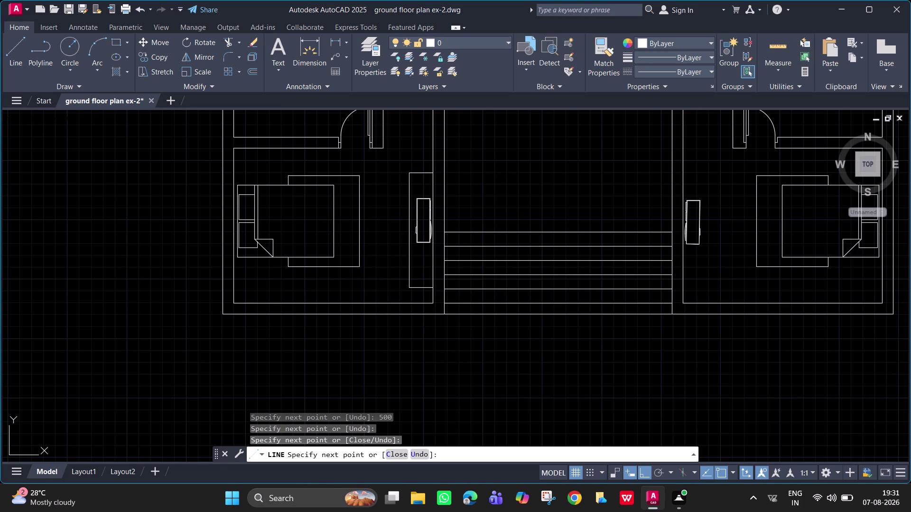
Join the three new wardrobe lines into one polyline.
click(408, 275)
click(424, 287)
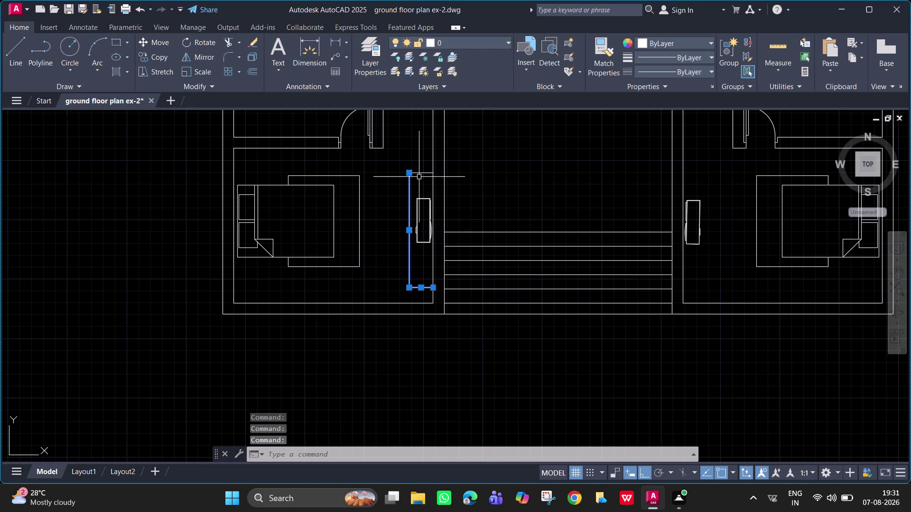
click(419, 177)
click(420, 168)
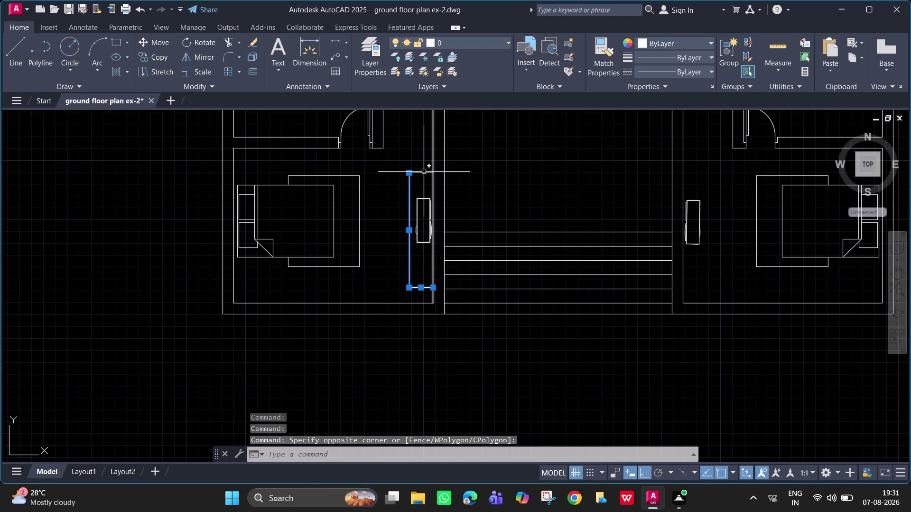
click(424, 172)
text(j)
key(space)
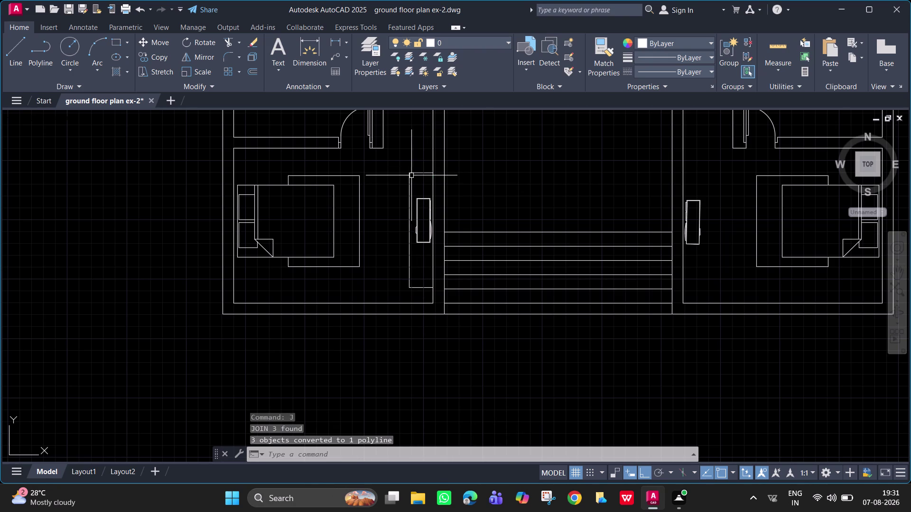
text(co)
key(space)
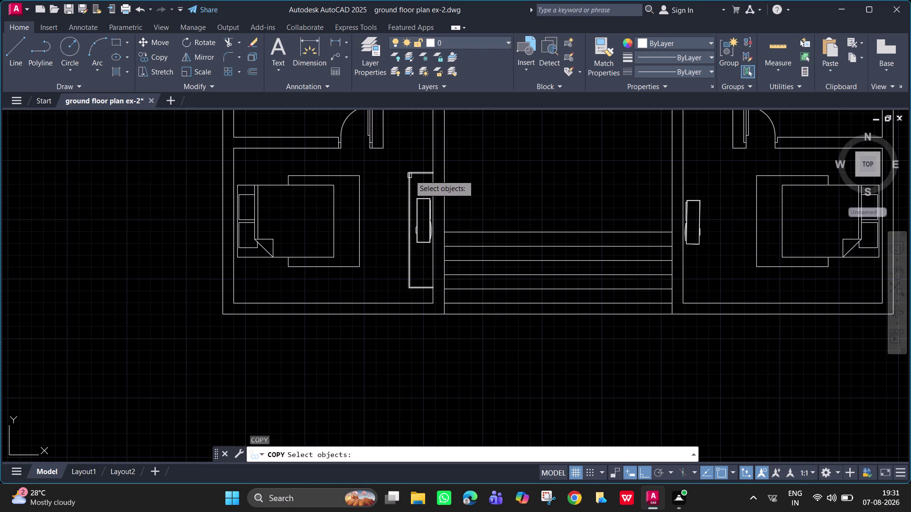
click(409, 174)
key(Return)
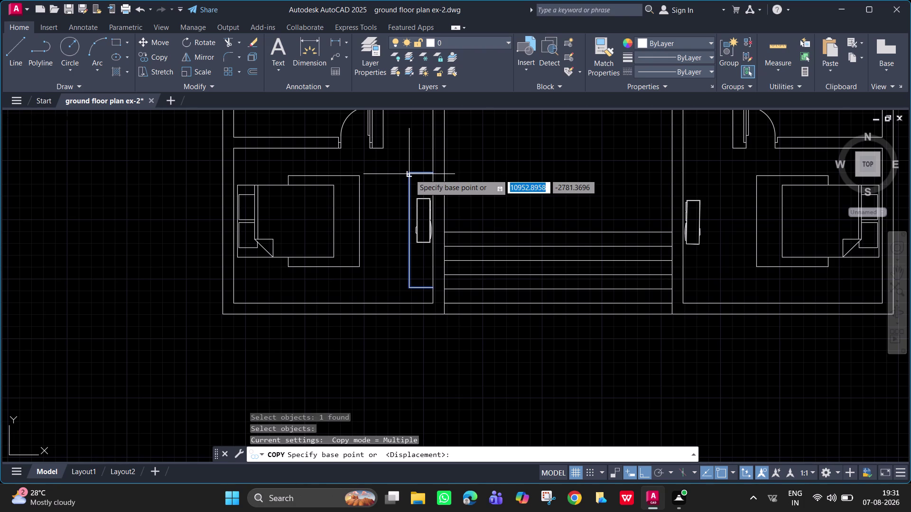
click(409, 174)
key(Escape)
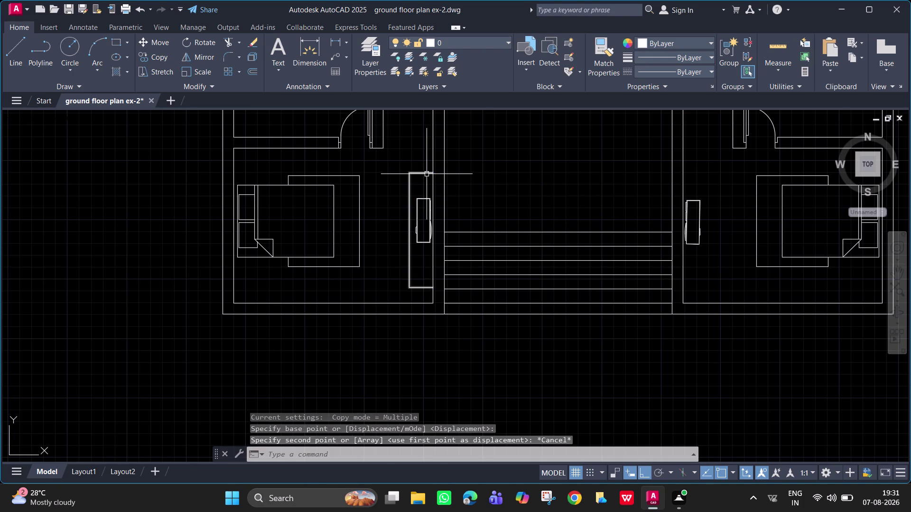
click(427, 174)
key(v)
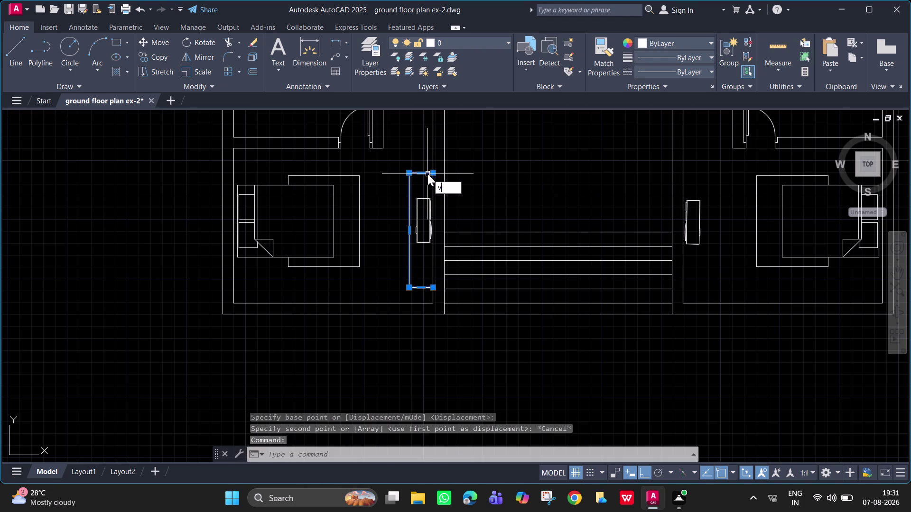
key(BackSpace)
text(co)
key(space)
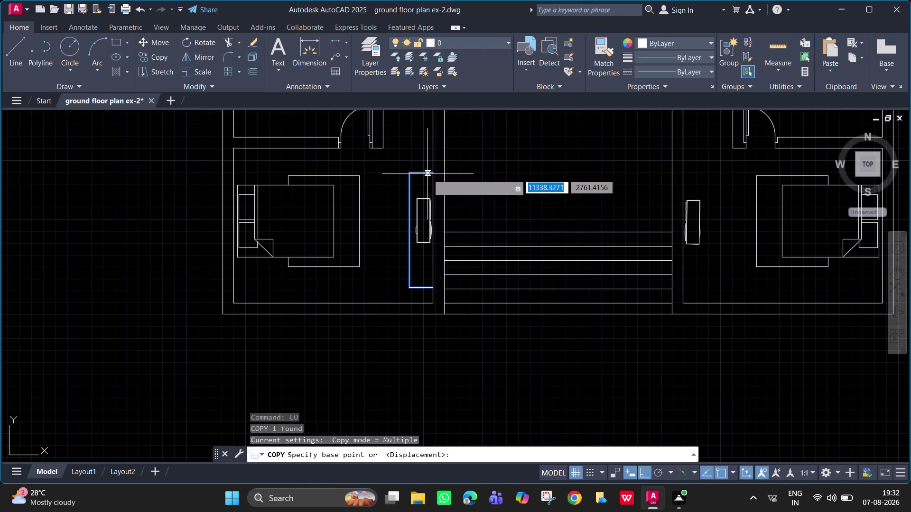
click(432, 288)
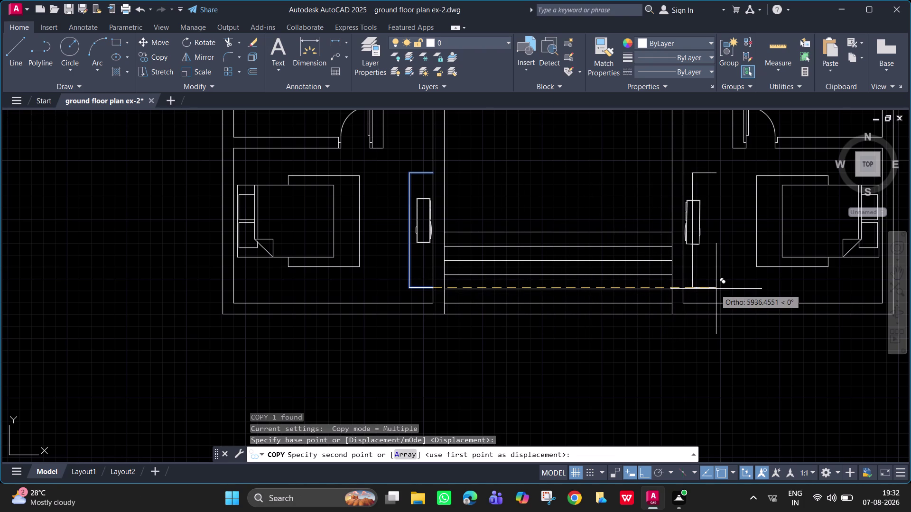
key(Escape)
scroll(down, 3)
middle_drag(548, 236, 500, 261)
scroll(up, 3)
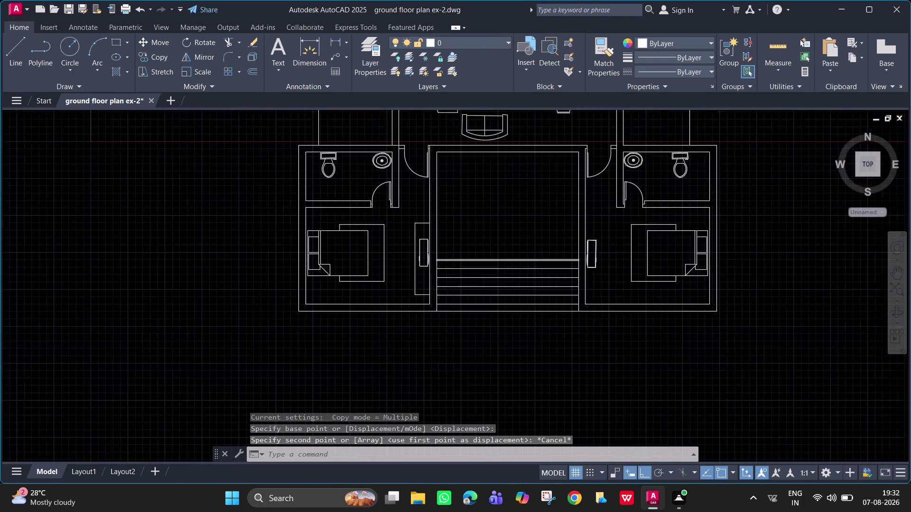
scroll(down, 3)
middle_drag(499, 258, 429, 277)
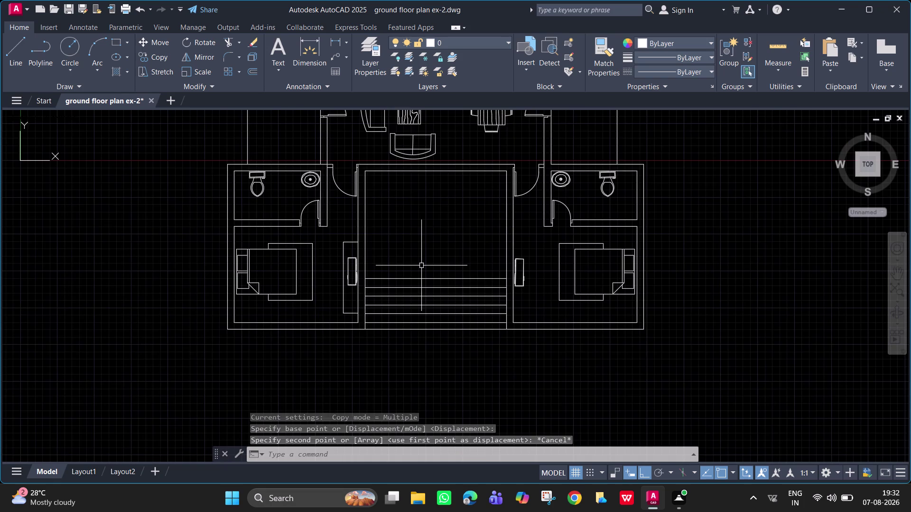
scroll(up, 3)
middle_drag(426, 269, 445, 319)
click(318, 283)
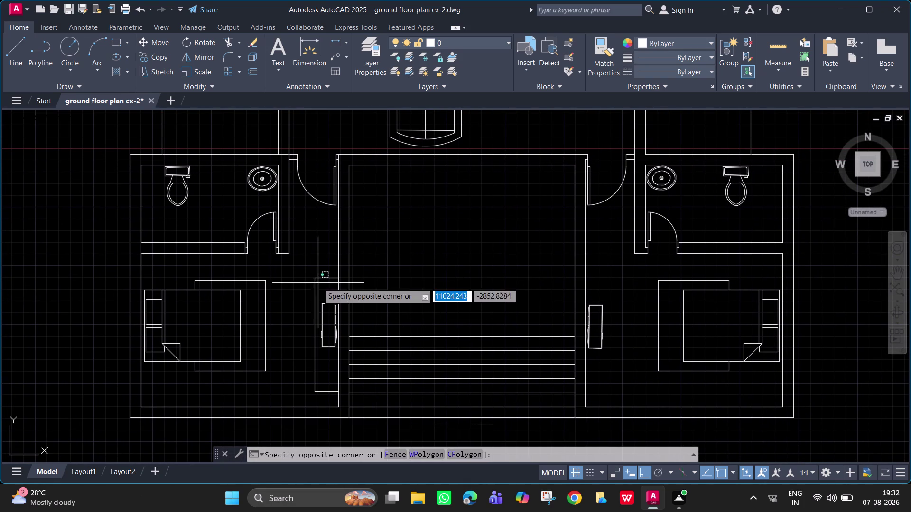
Start mirroring the lower wardrobe outline about the hall's centre line, then cancel.
click(314, 275)
text(mi)
key(space)
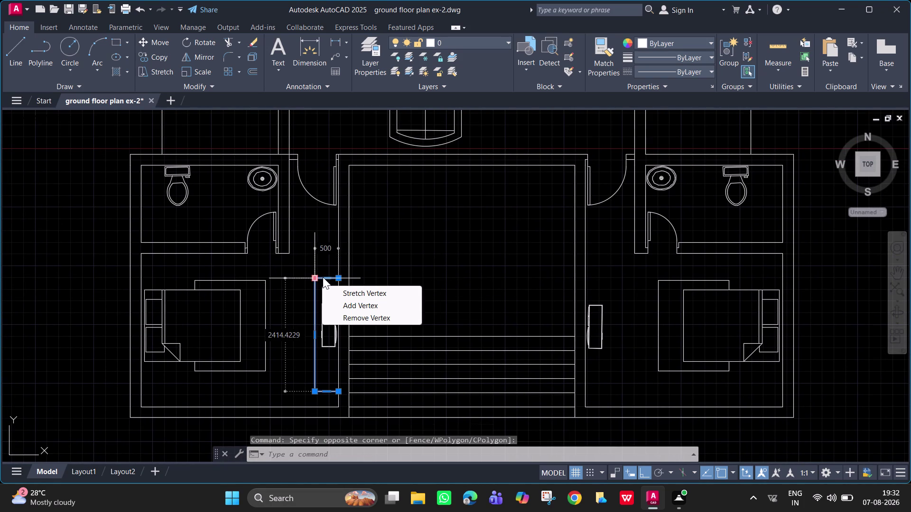
text(m)
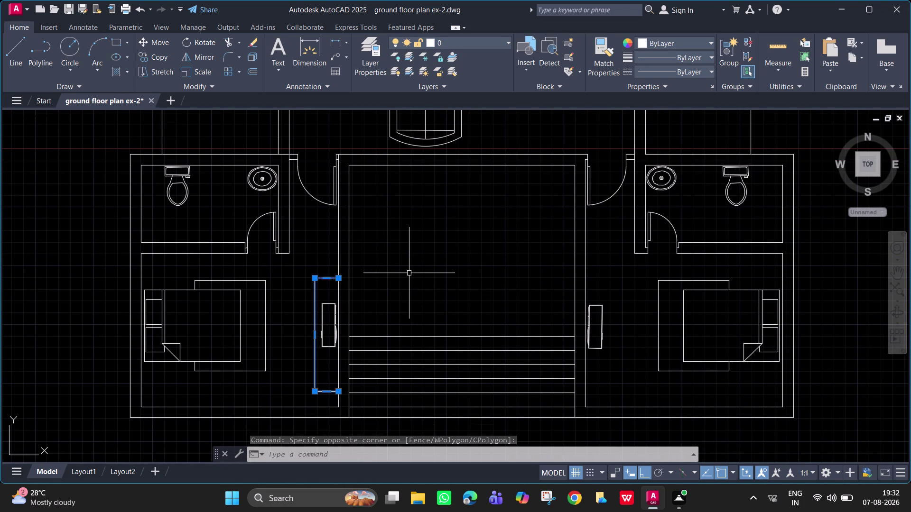
text(i)
key(space)
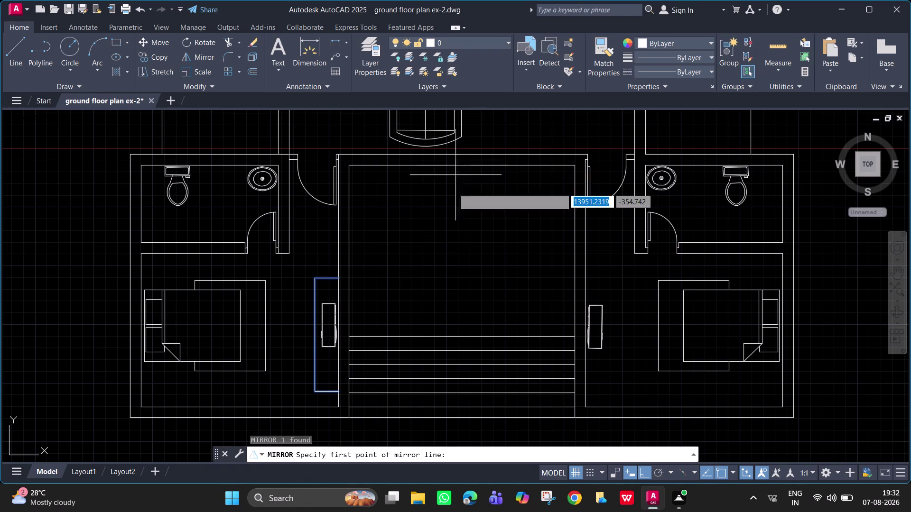
click(462, 166)
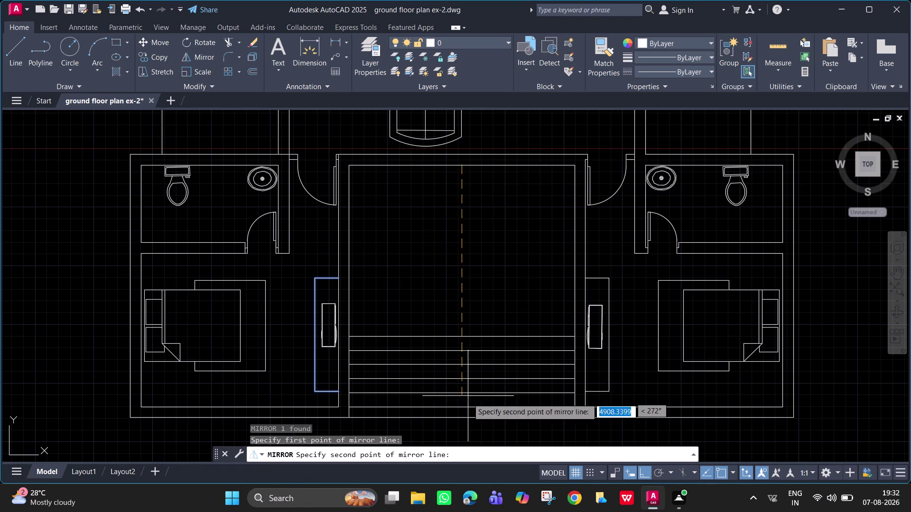
click(466, 405)
key(Escape)
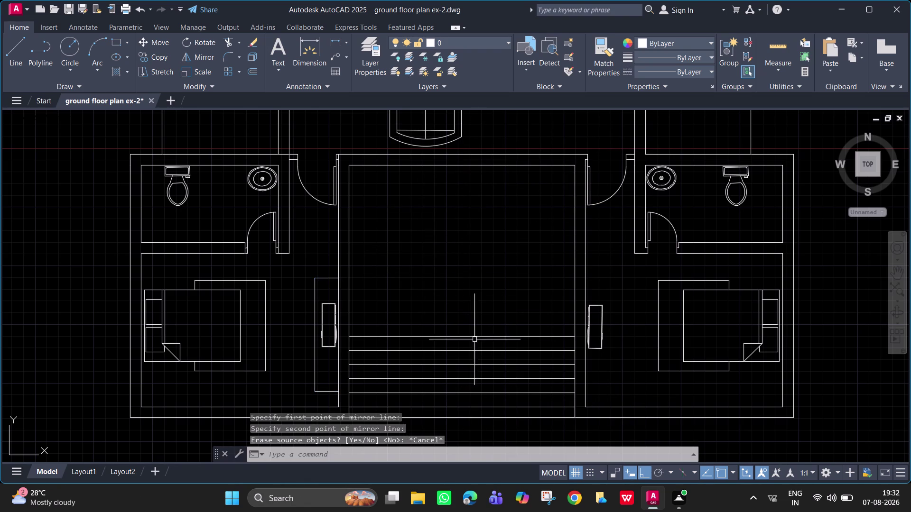
Retry mirroring the wardrobe outline down the hall centre, ending cancelled.
key(space)
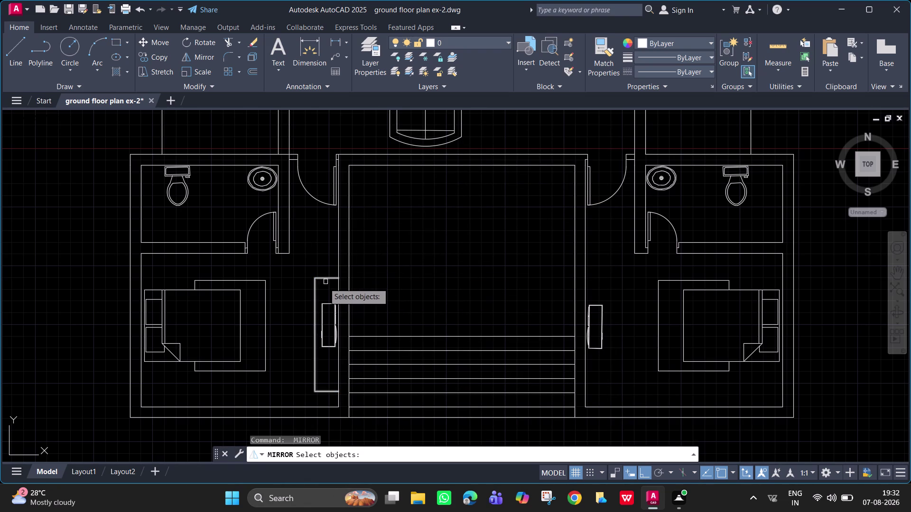
click(323, 280)
key(space)
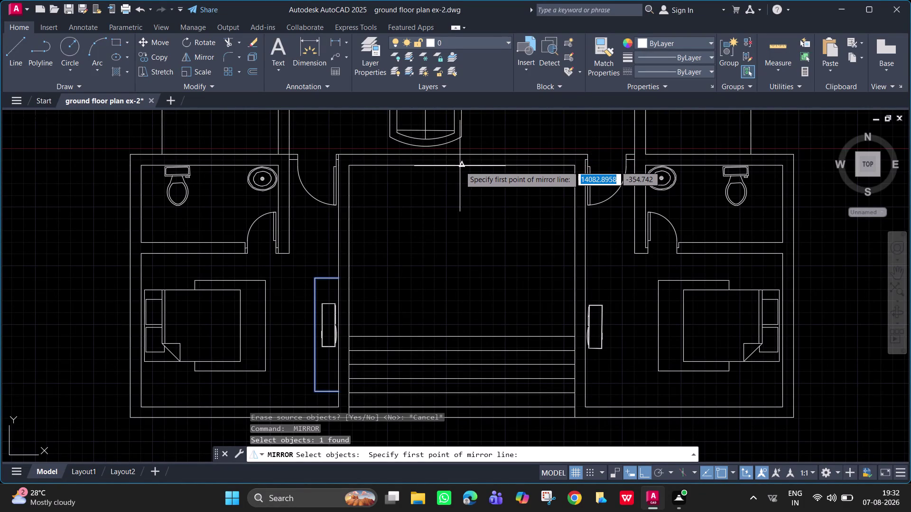
click(460, 166)
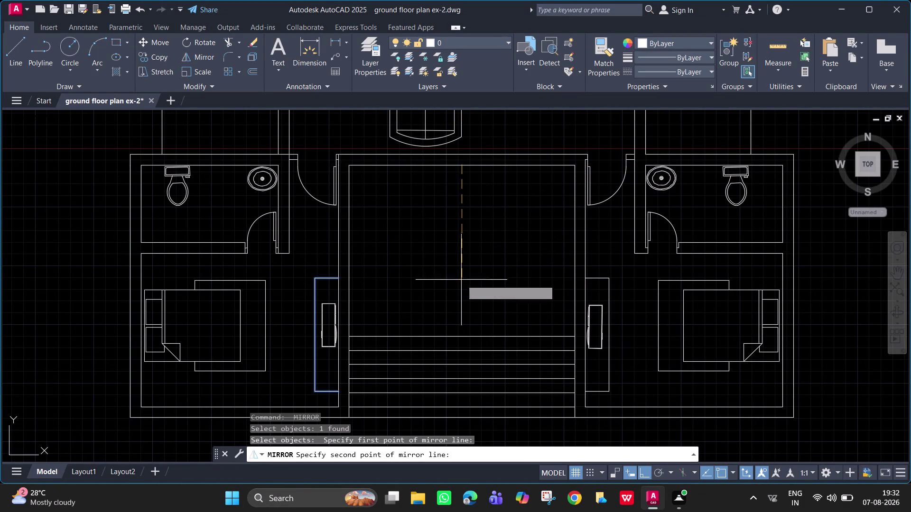
click(461, 289)
drag(482, 332, 462, 290)
key(Escape)
Reframe the plan and measure the central hall at 4800 by 3650.
scroll(down, 3)
middle_drag(478, 234, 478, 234)
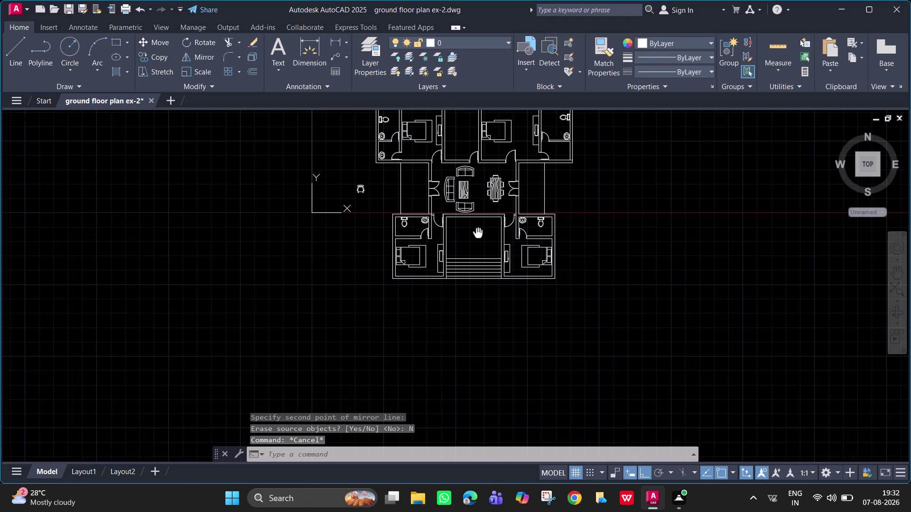
middle_drag(478, 234, 493, 307)
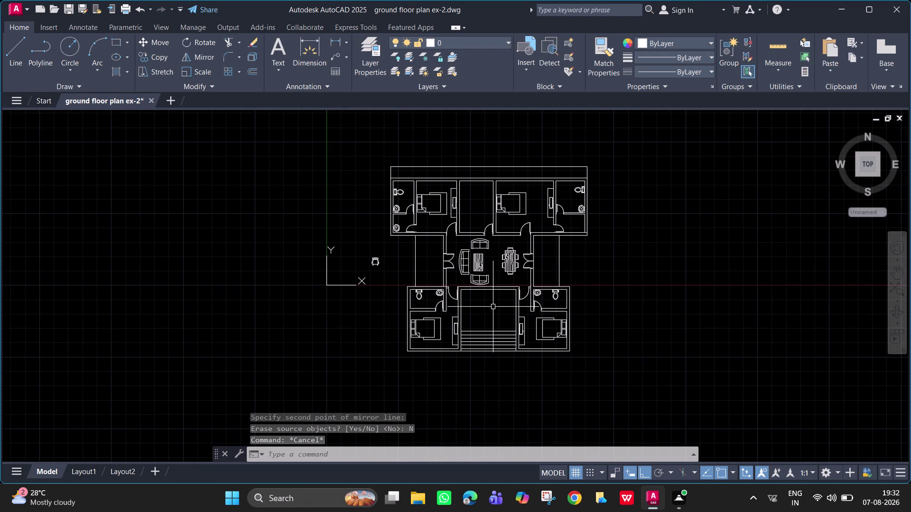
scroll(up, 3)
scroll(up, 3)
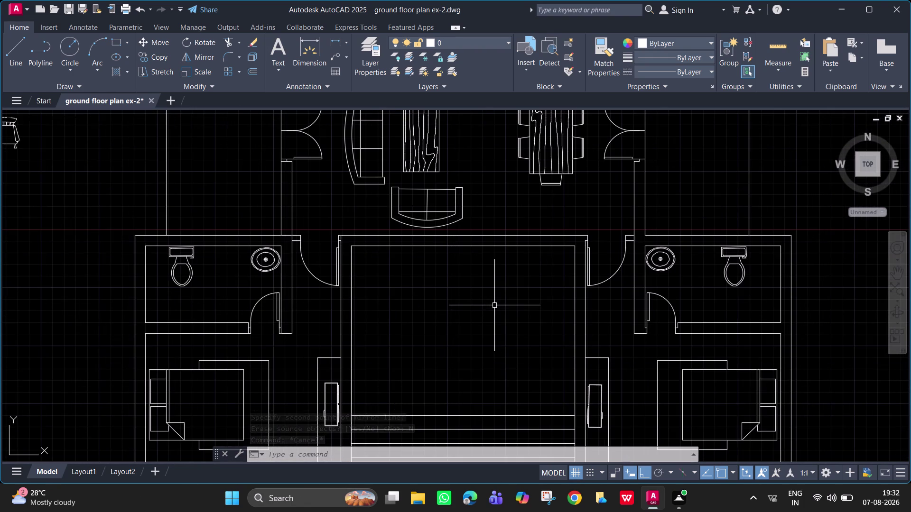
scroll(down, 3)
middle_drag(495, 305, 501, 248)
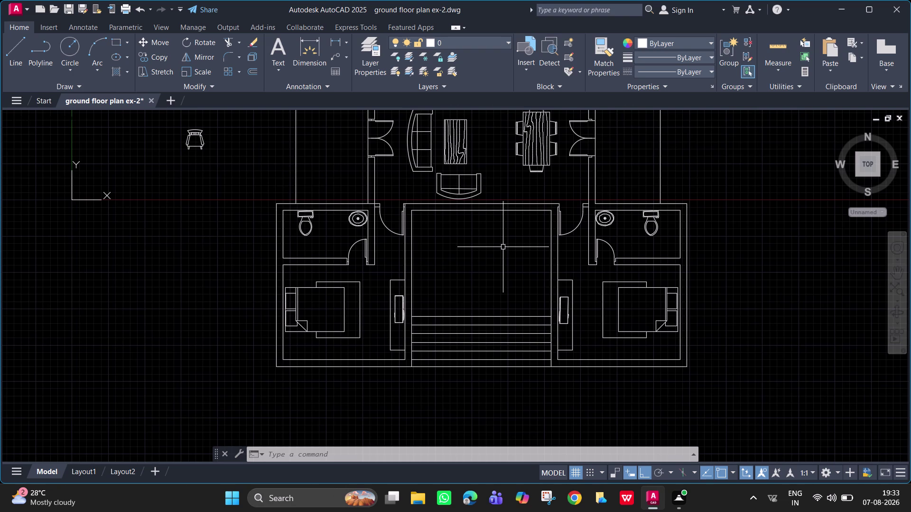
click(781, 47)
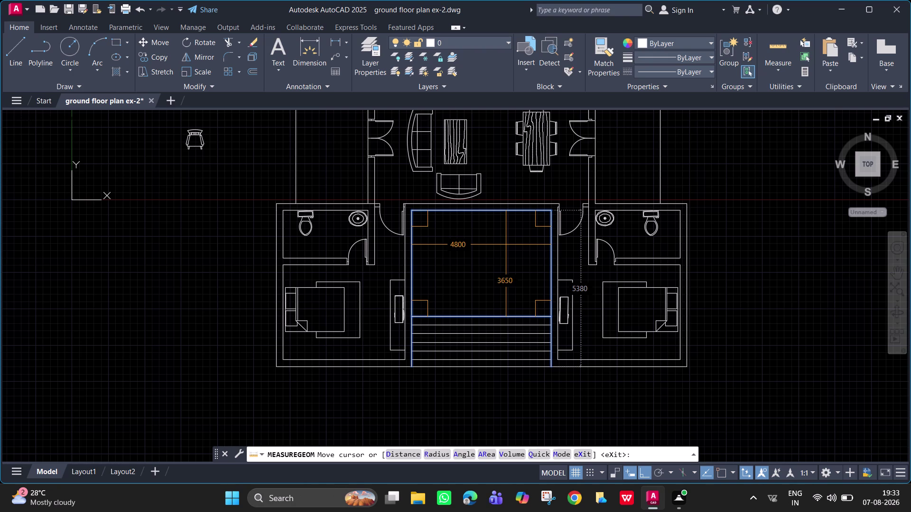
Clear pending commands and delete one of the stair lines.
key(grave)
key(Escape)
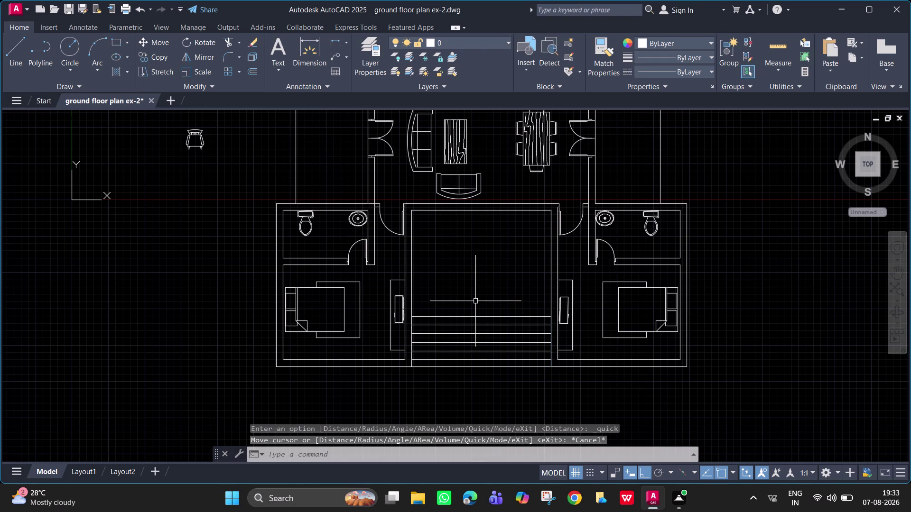
key(Escape)
key(Escape)
click(480, 325)
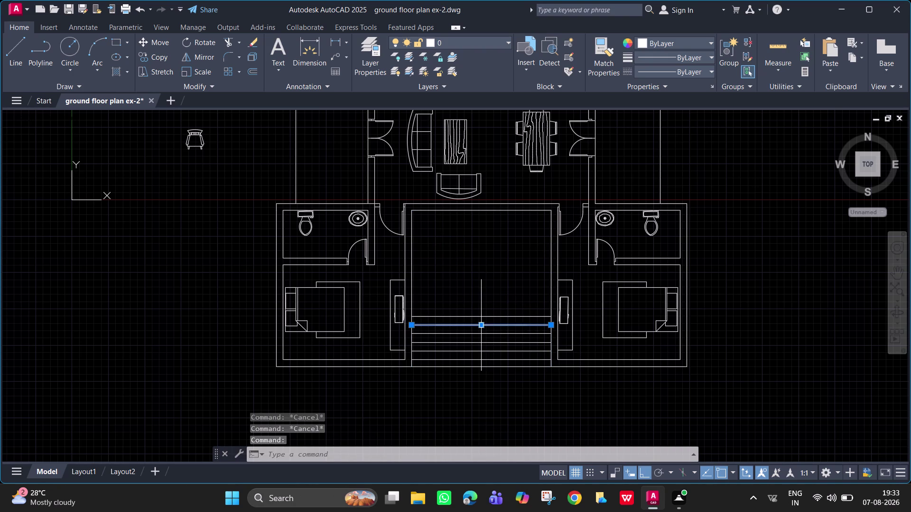
key(Delete)
Fence-trim the remaining stair lines, leaving one horizontal line across the room.
text(t)
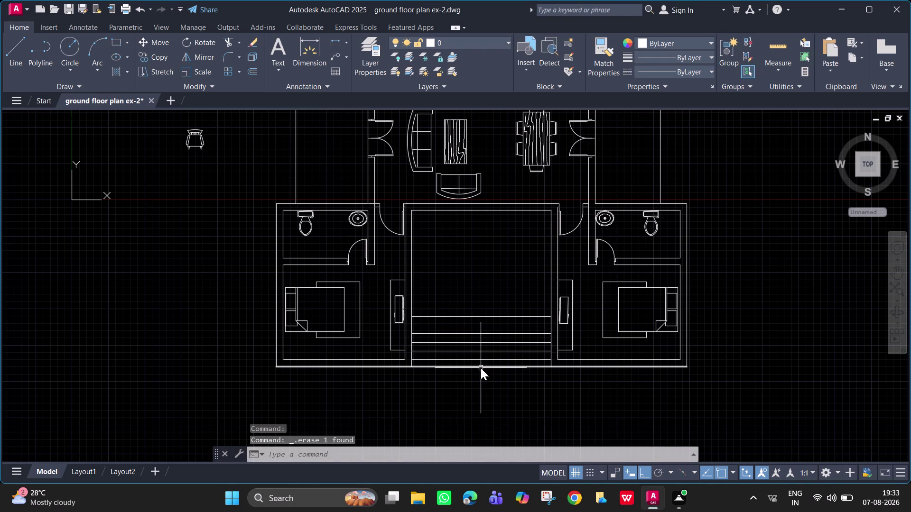
text(r)
key(space)
drag(481, 325, 482, 347)
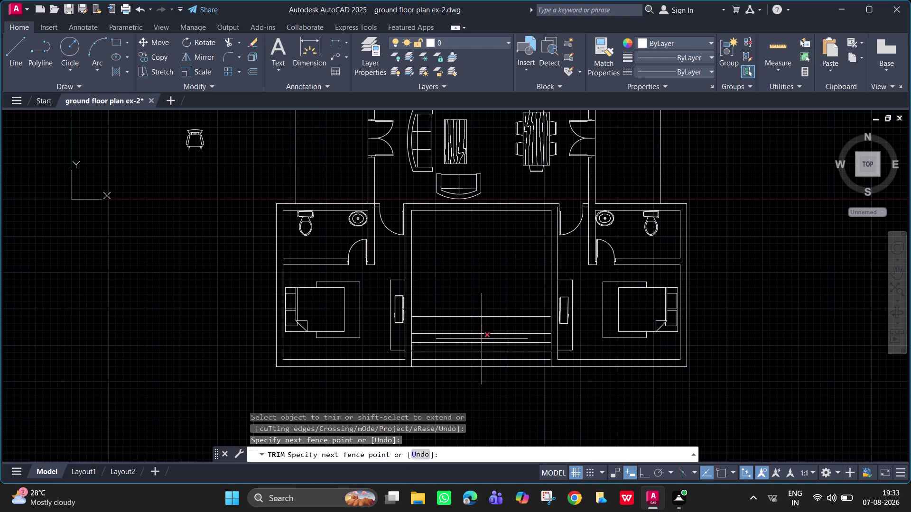
drag(482, 348, 482, 371)
key(Escape)
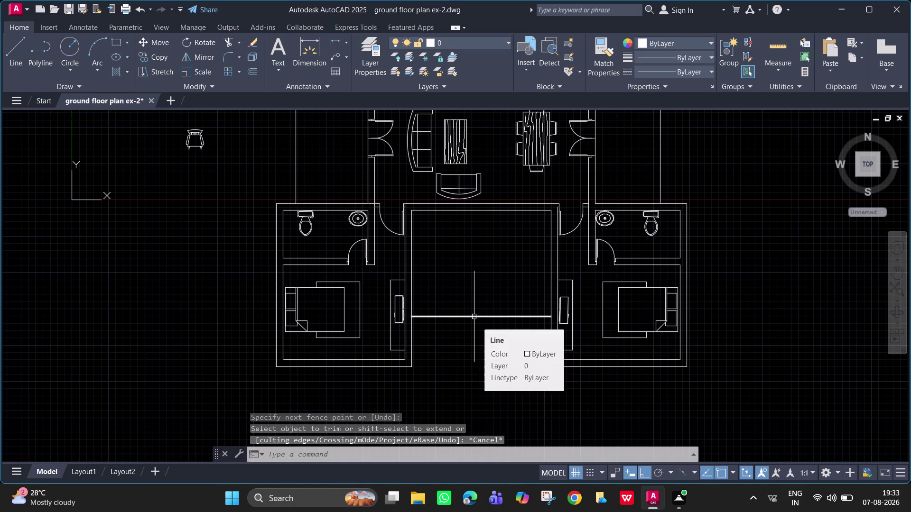
click(474, 317)
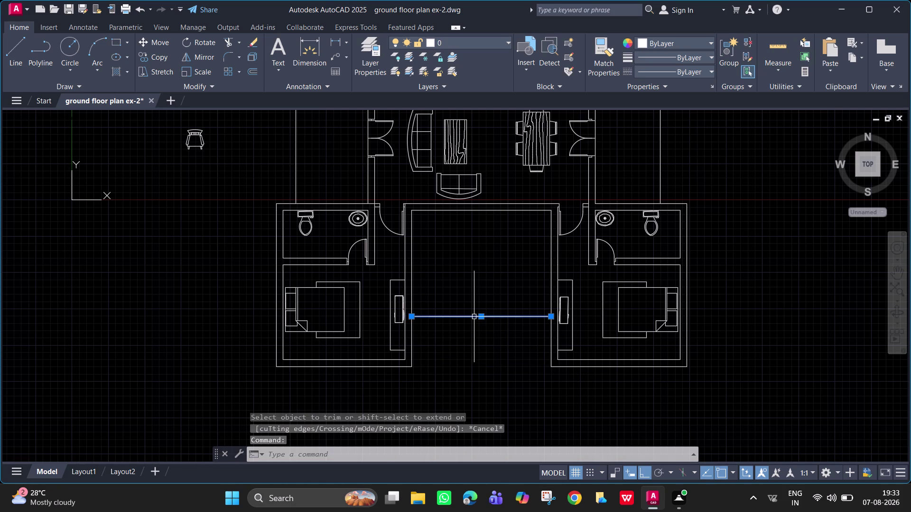
text(o)
key(space)
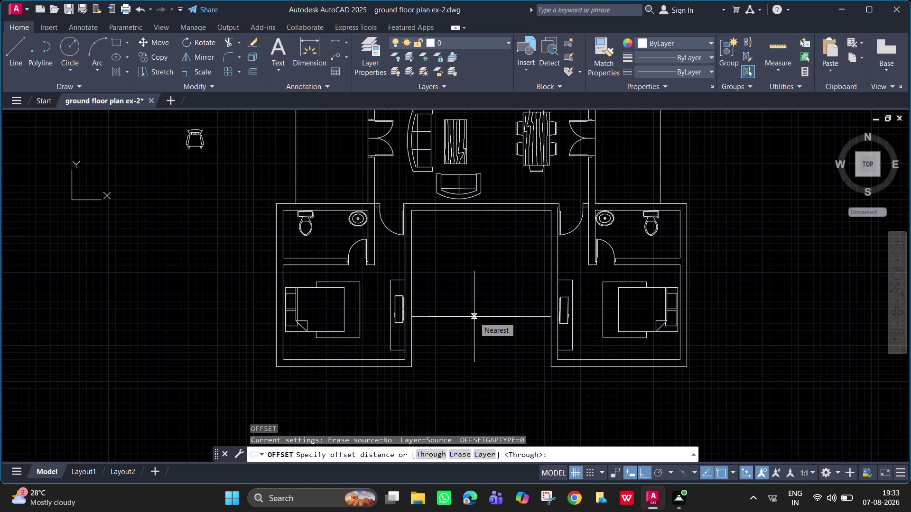
Offset the living-area line 230 downward.
text(230)
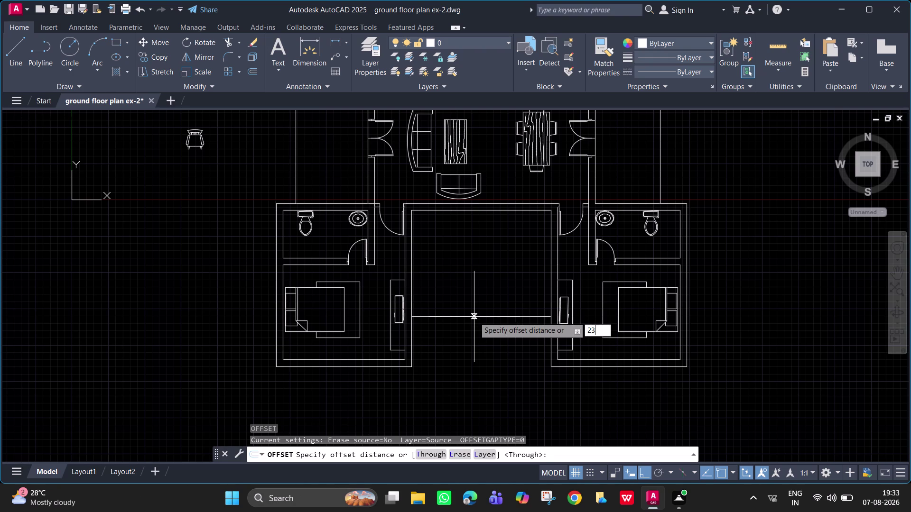
key(Return)
click(495, 354)
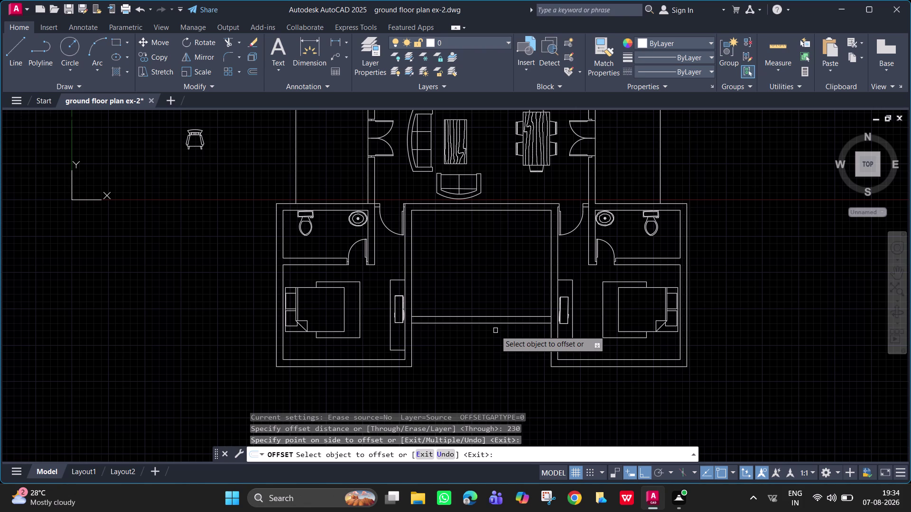
key(space)
Offset the new line a further 1200 down near the bottom wall.
key(space)
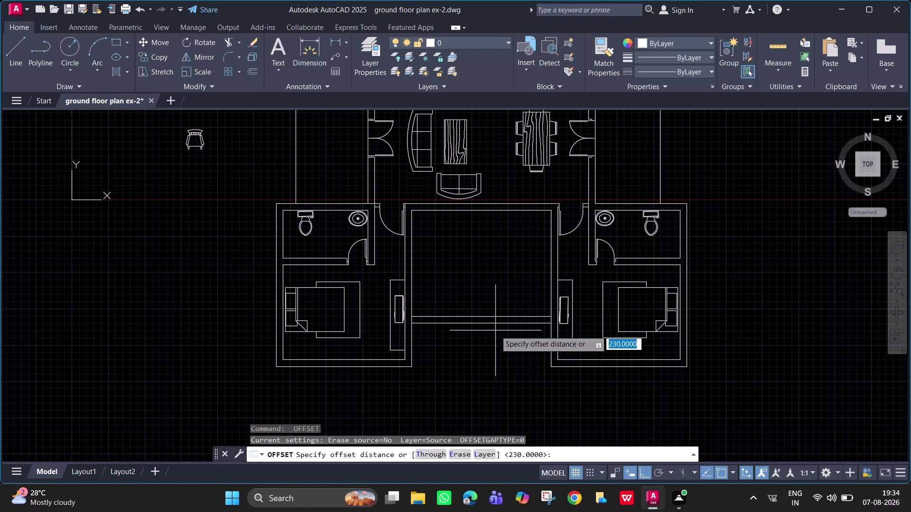
text(1200)
key(Return)
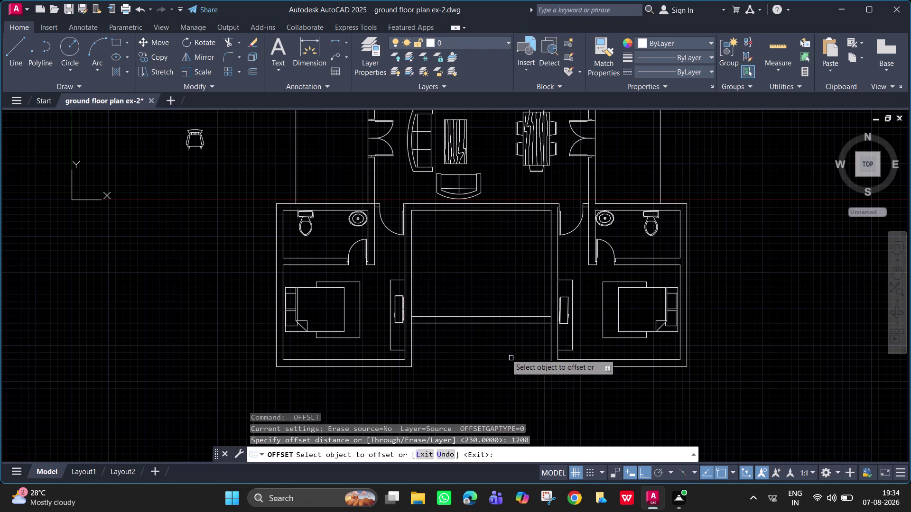
click(479, 324)
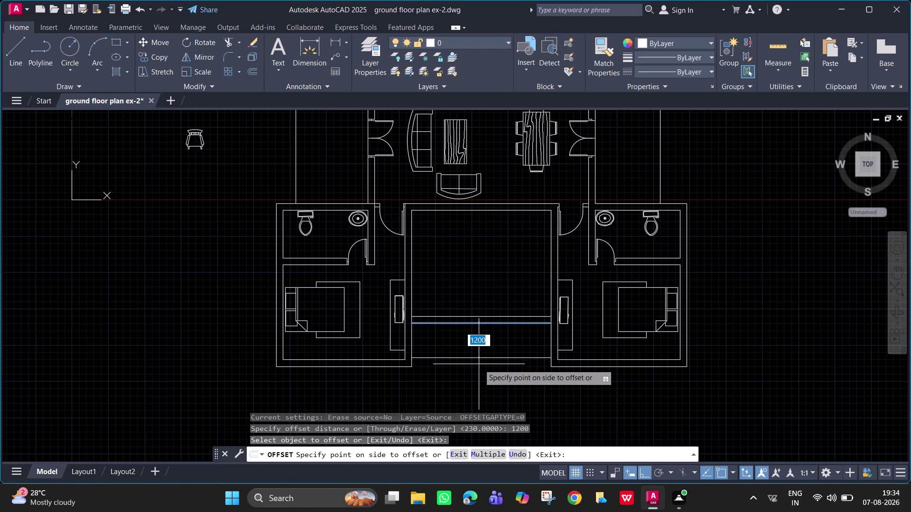
click(478, 364)
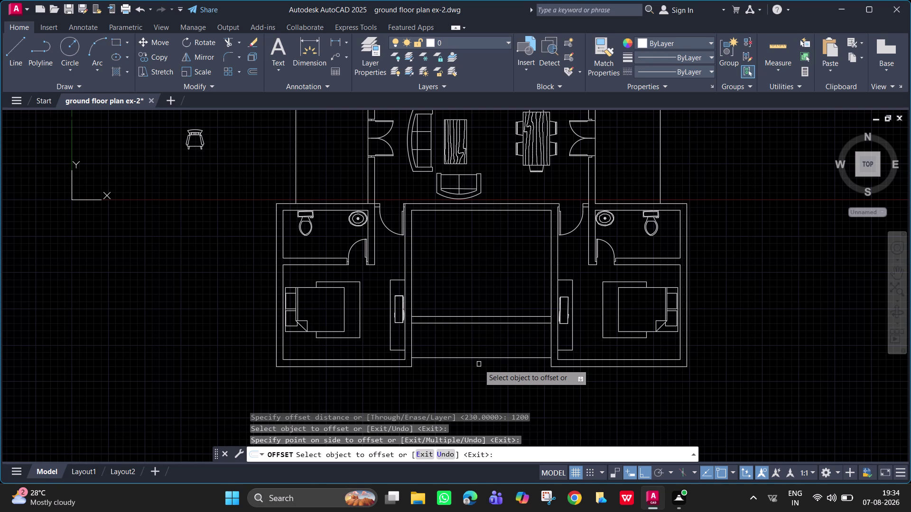
key(space)
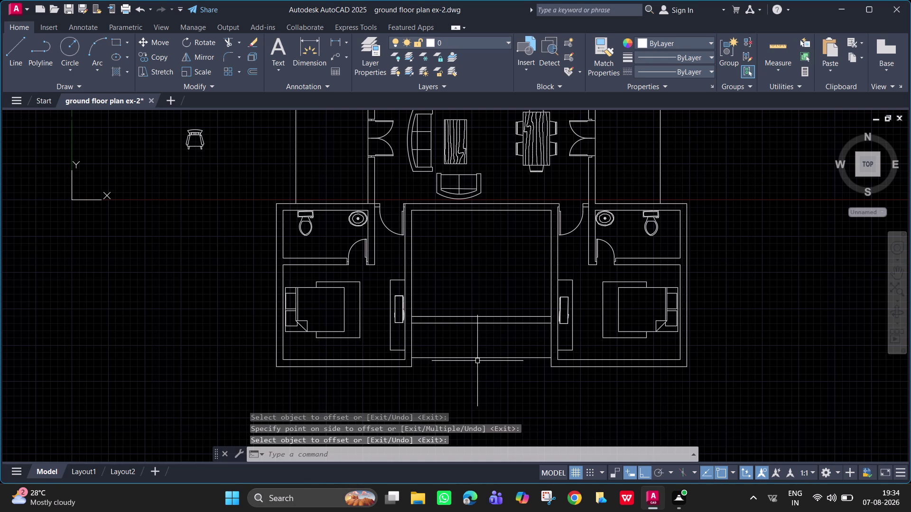
click(473, 359)
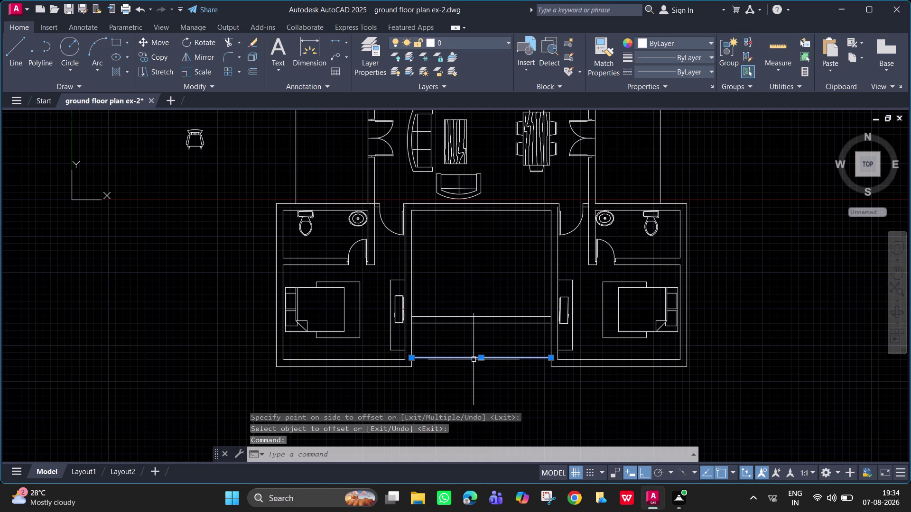
text(co)
key(Return)
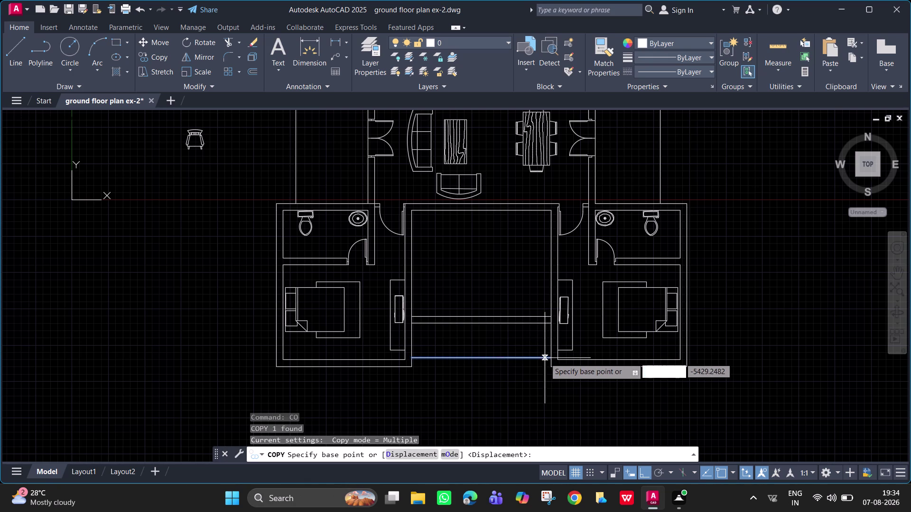
scroll(up, 3)
click(559, 361)
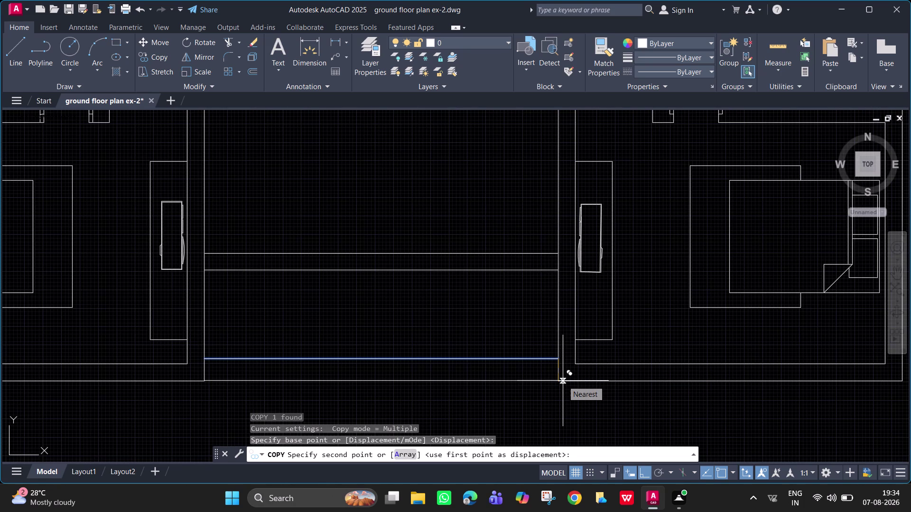
key(a)
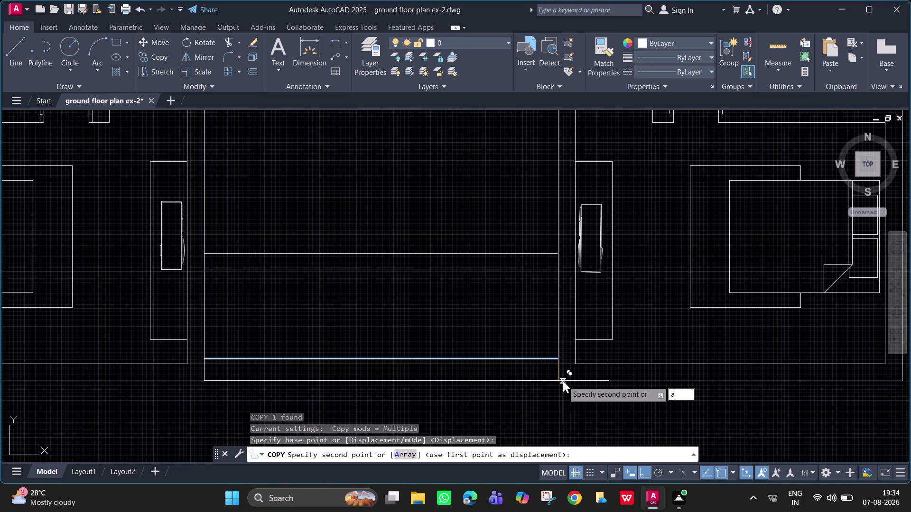
key(Return)
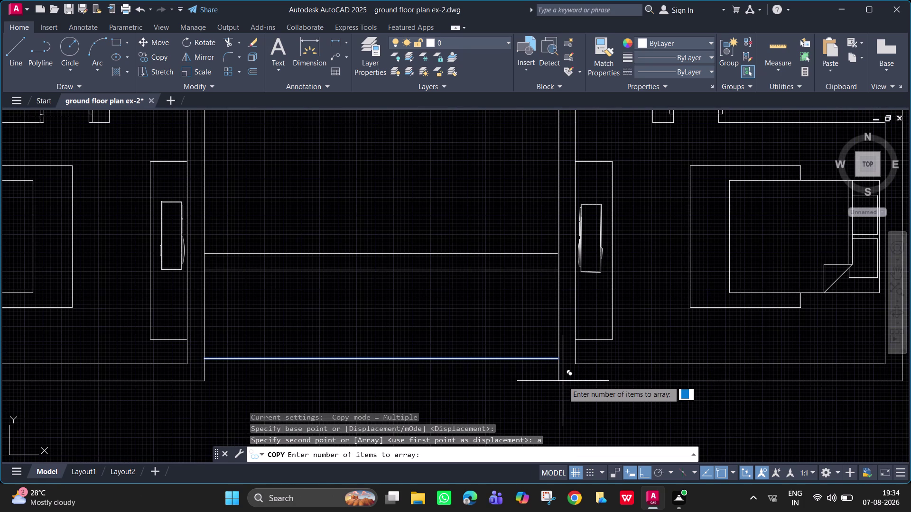
key(5)
key(Return)
text(30)
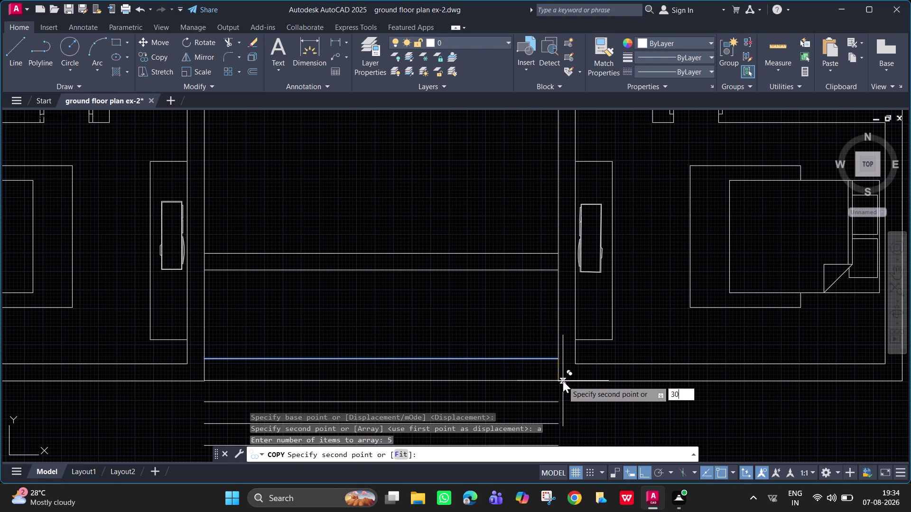
text(0)
key(Return)
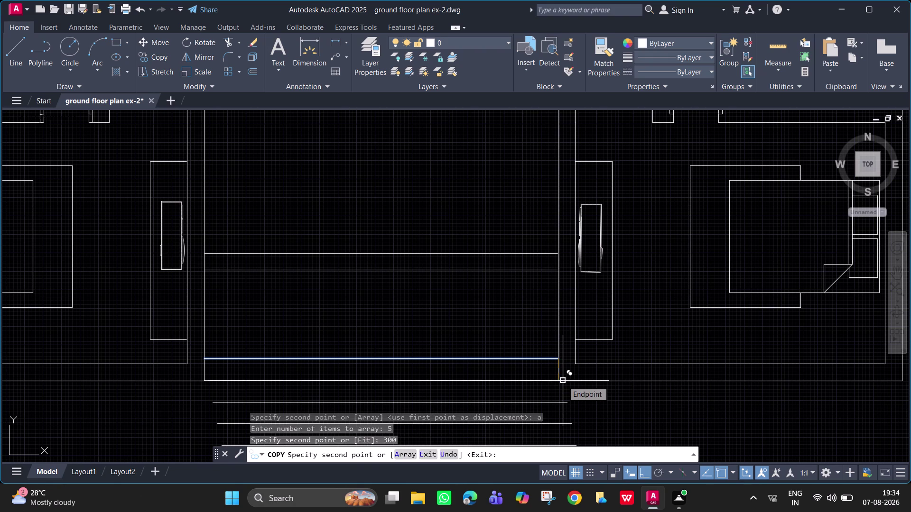
scroll(down, 3)
middle_drag(563, 379, 573, 350)
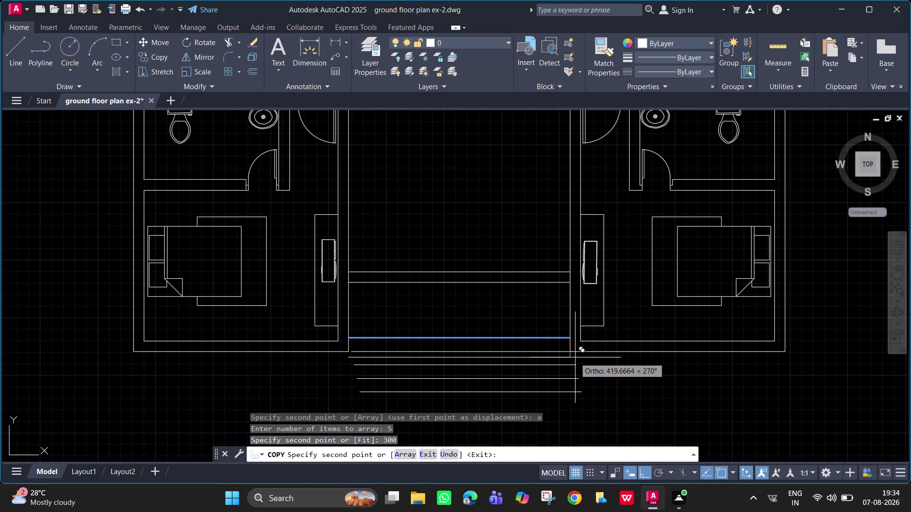
key(Escape)
key(ctrl+z)
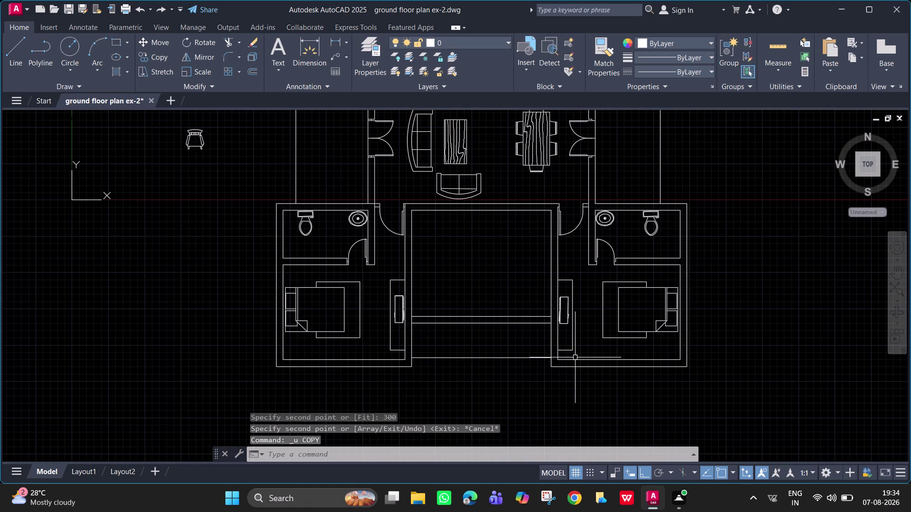
scroll(up, 3)
click(541, 358)
Copy the lowest hall line 300 below itself.
text(c)
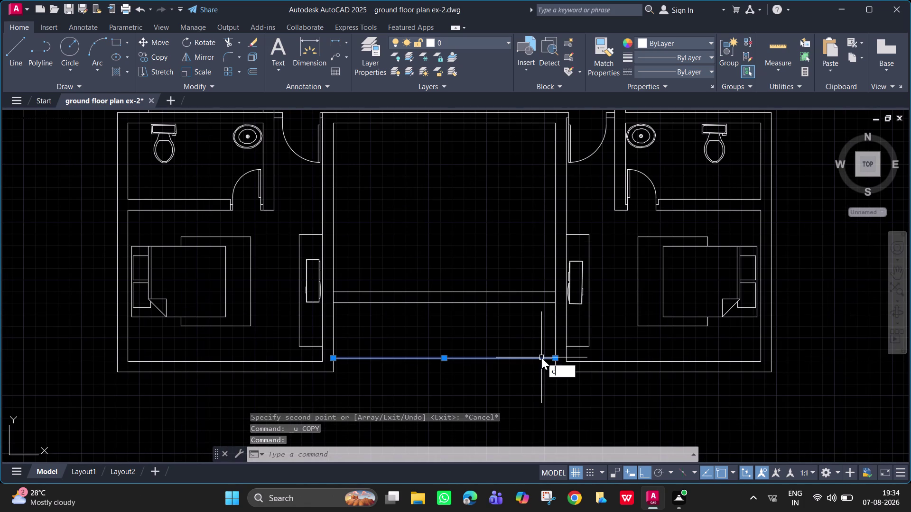
text(o)
key(Return)
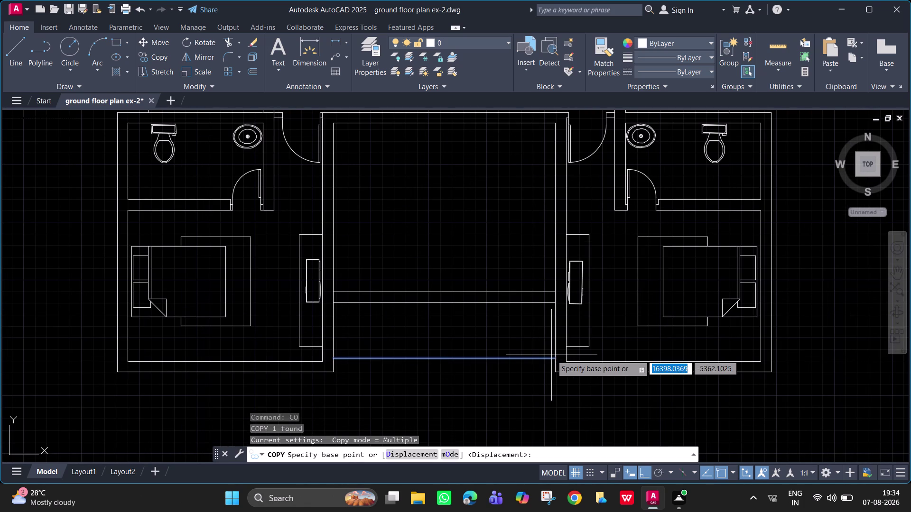
click(554, 356)
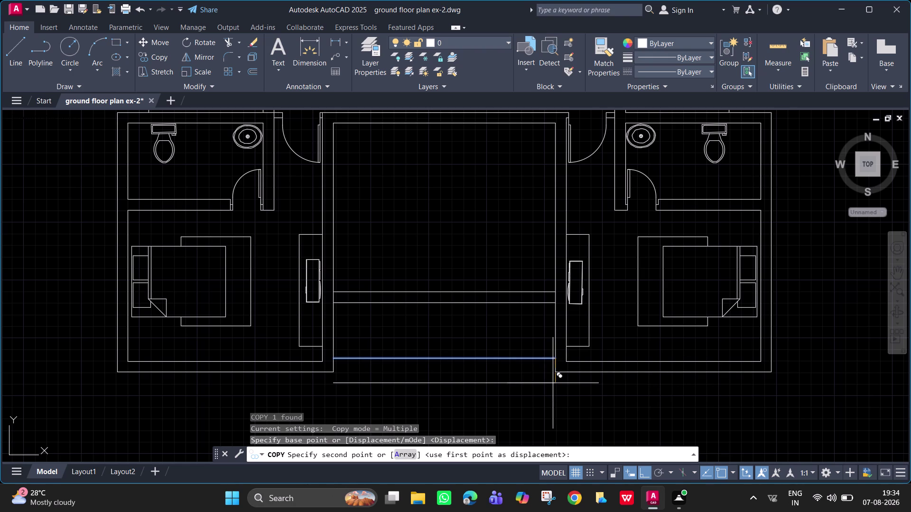
text(300)
key(Return)
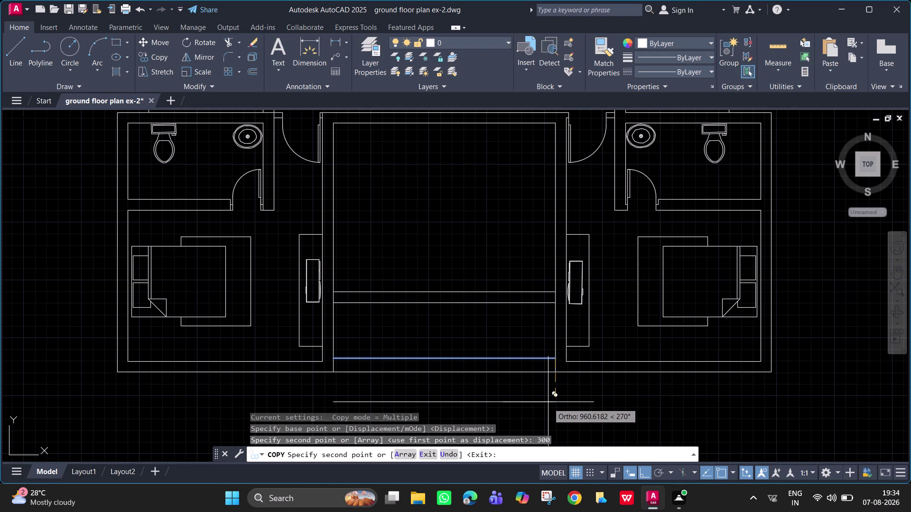
Array five copies of the line at 300 spacing to form steps.
key(a)
key(Return)
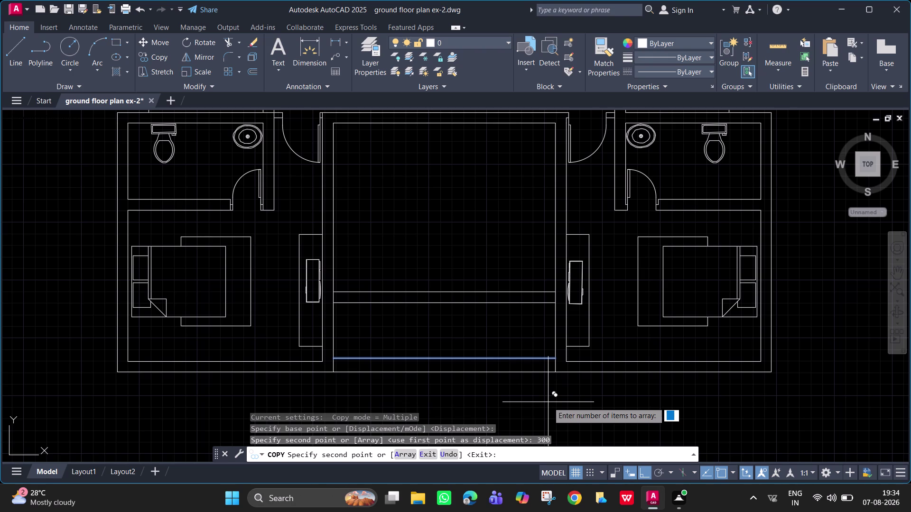
key(5)
key(Return)
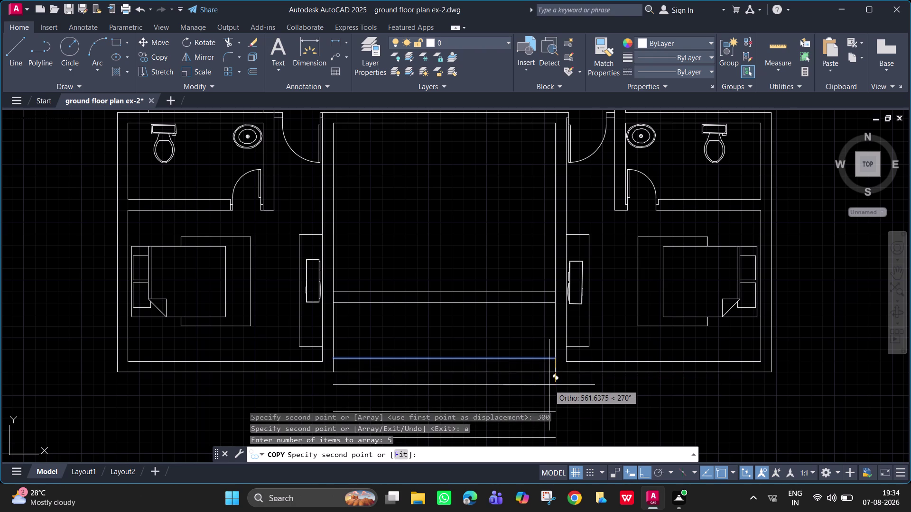
text(300)
key(Return)
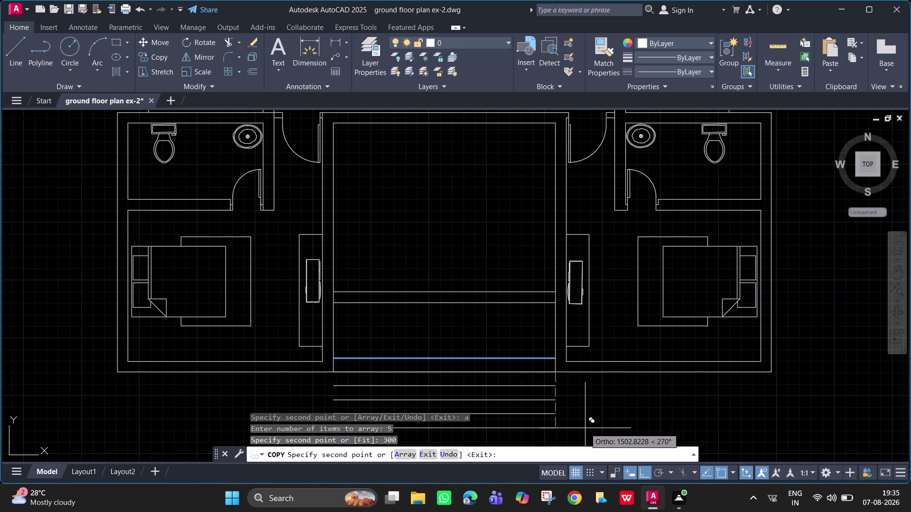
key(Escape)
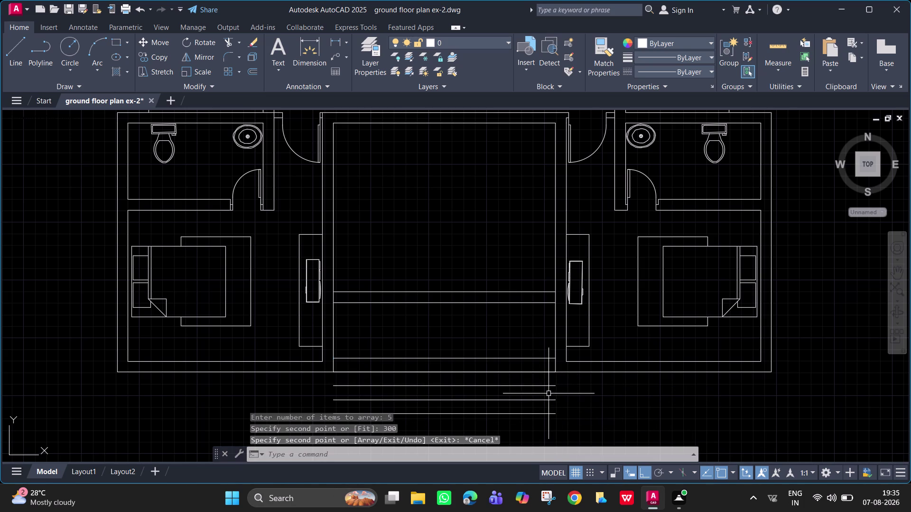
middle_drag(535, 379, 525, 266)
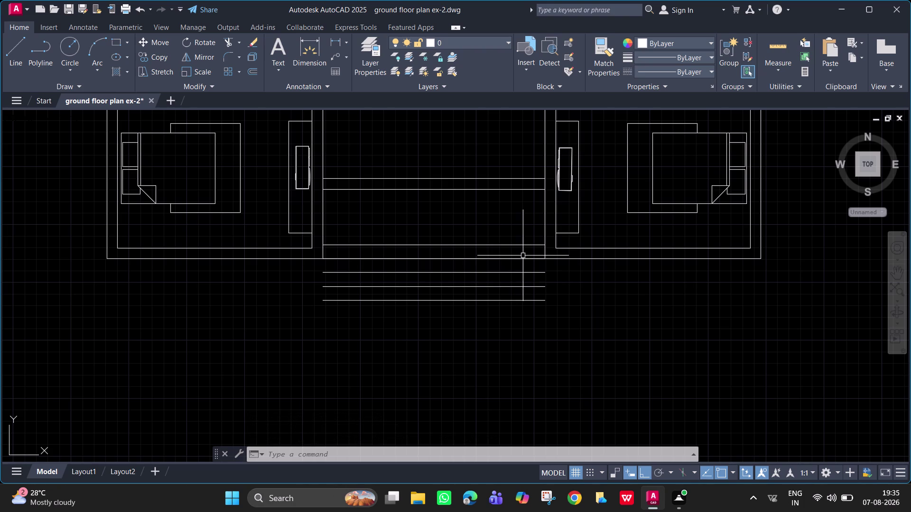
Copy the bottom step line 300 lower, using its right endpoint as base.
click(525, 301)
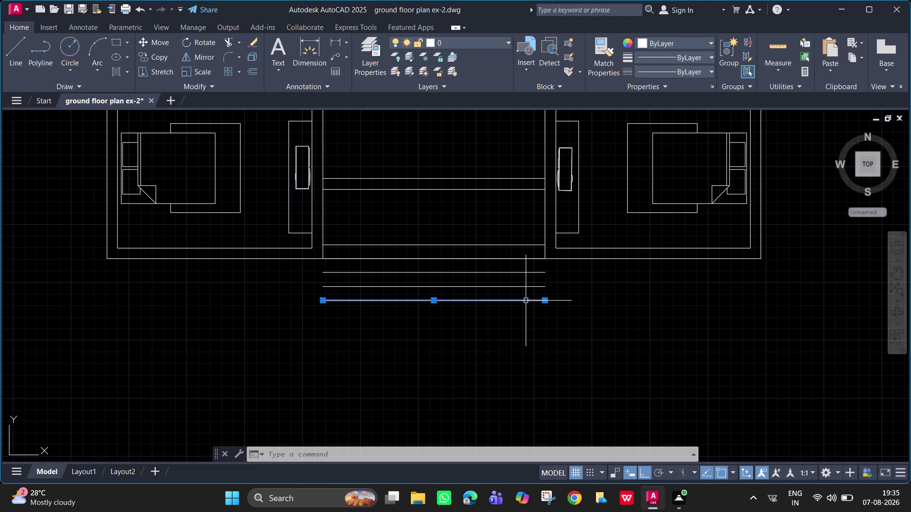
text(c)
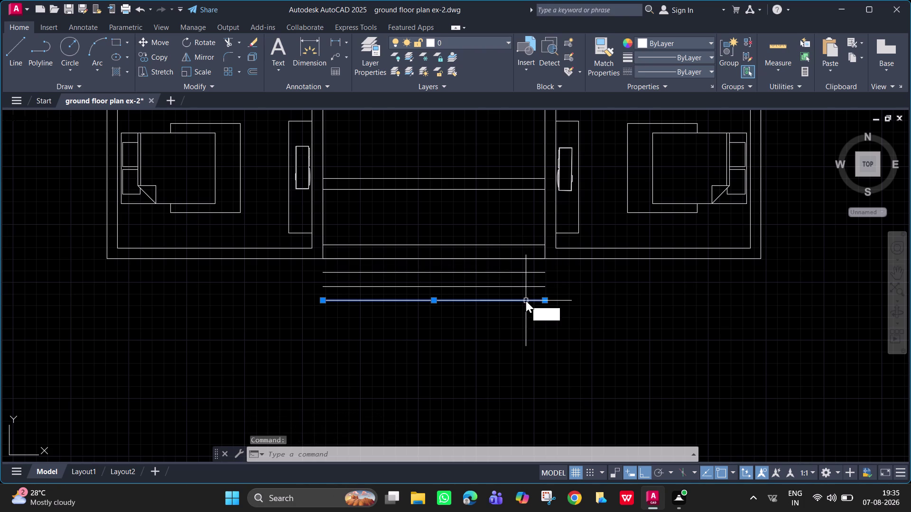
text(o)
key(space)
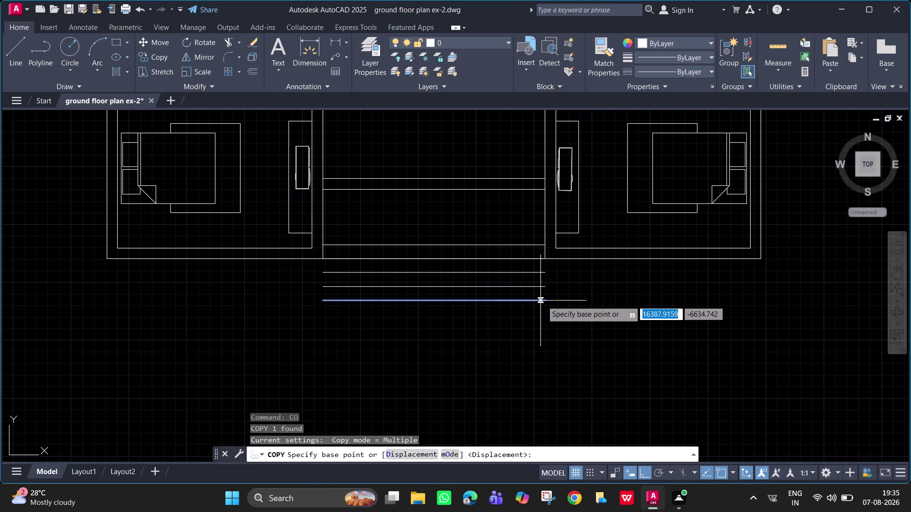
click(545, 301)
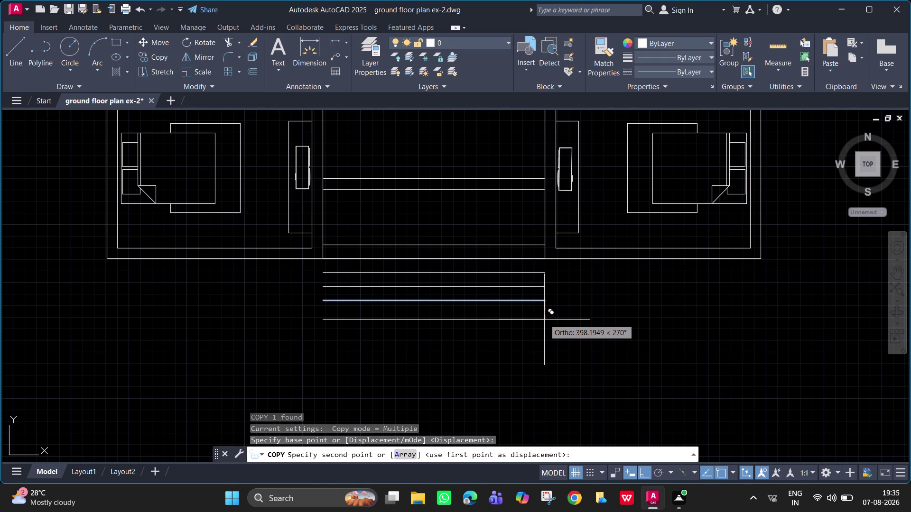
text(300)
key(Return)
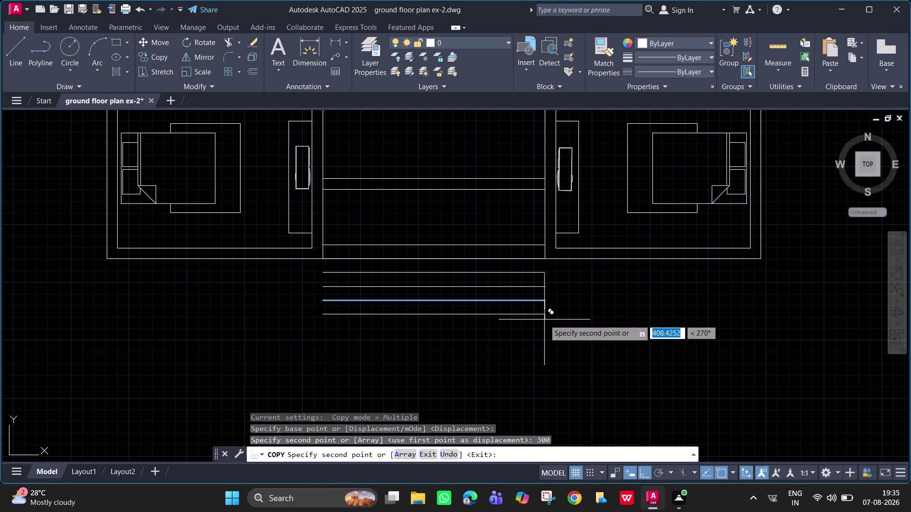
key(Escape)
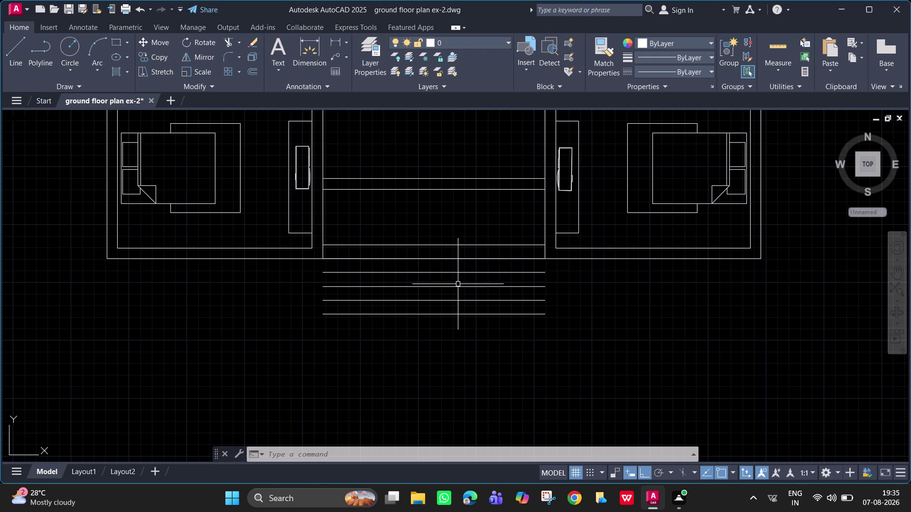
scroll(down, 3)
middle_drag(458, 279, 462, 332)
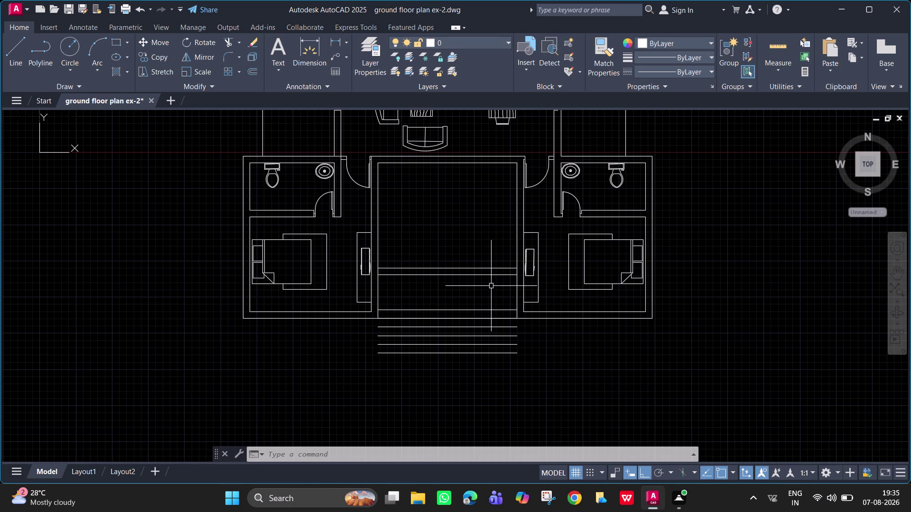
Extend the right side line down through each step to the lowest one.
text(ex)
key(space)
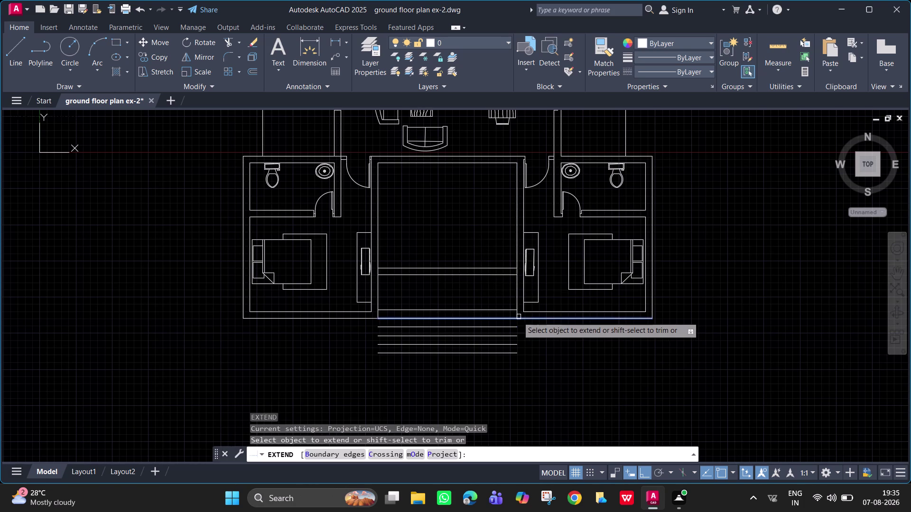
click(516, 316)
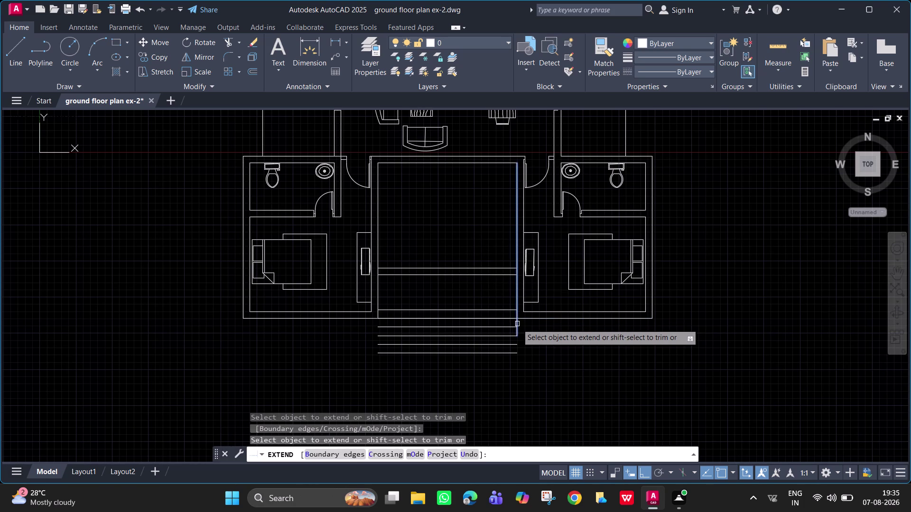
click(517, 324)
click(518, 330)
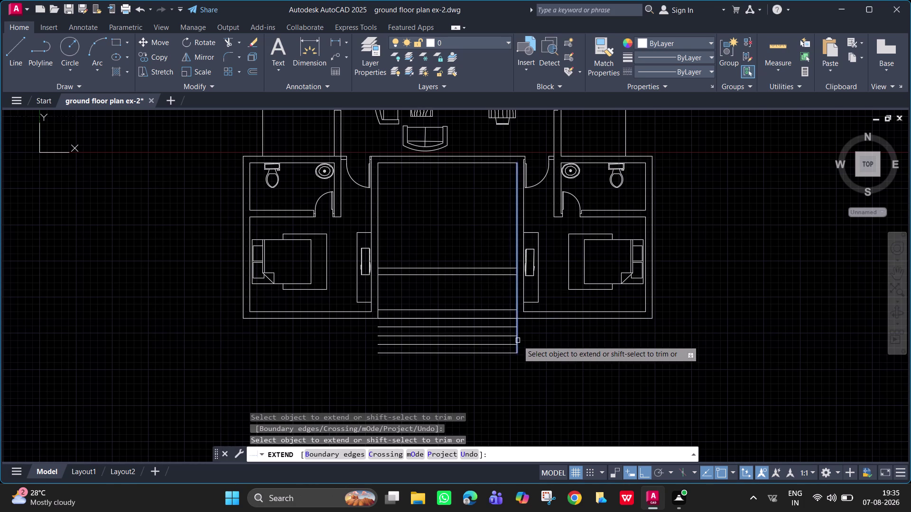
click(518, 340)
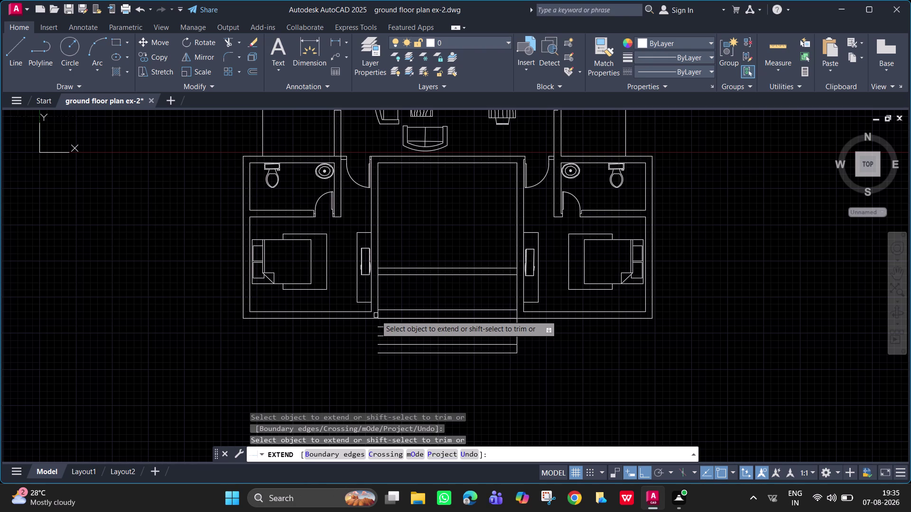
Extend the left side line down to the lowest step as well.
click(378, 316)
click(379, 324)
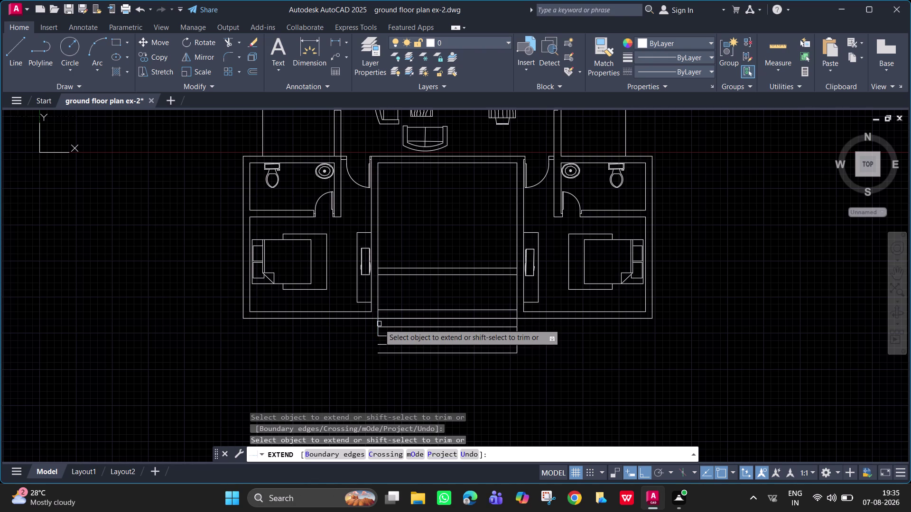
click(379, 331)
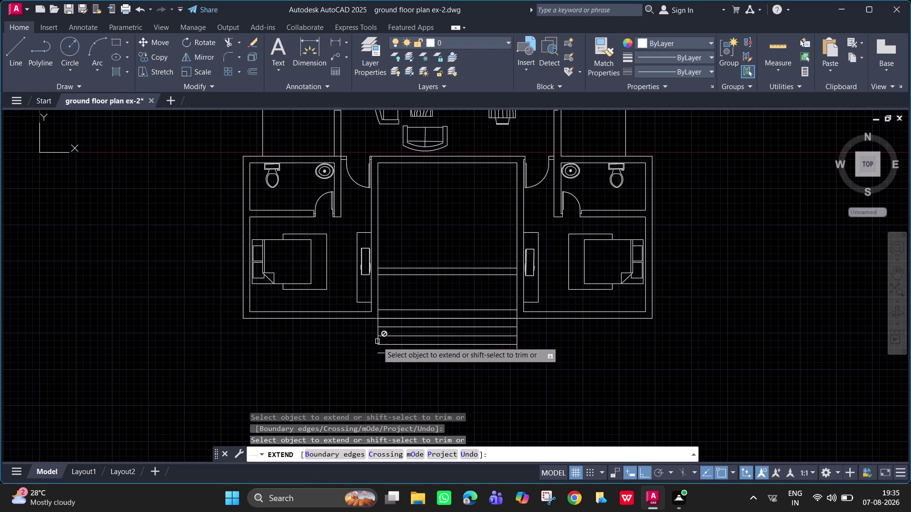
click(377, 341)
key(Escape)
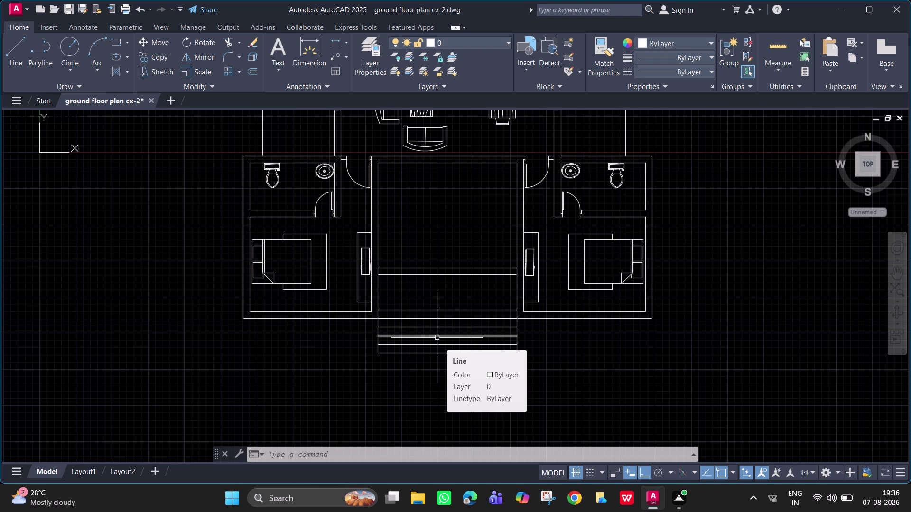
Centre the living and dining area in view and start HATCH with H.
middle_drag(529, 340, 466, 402)
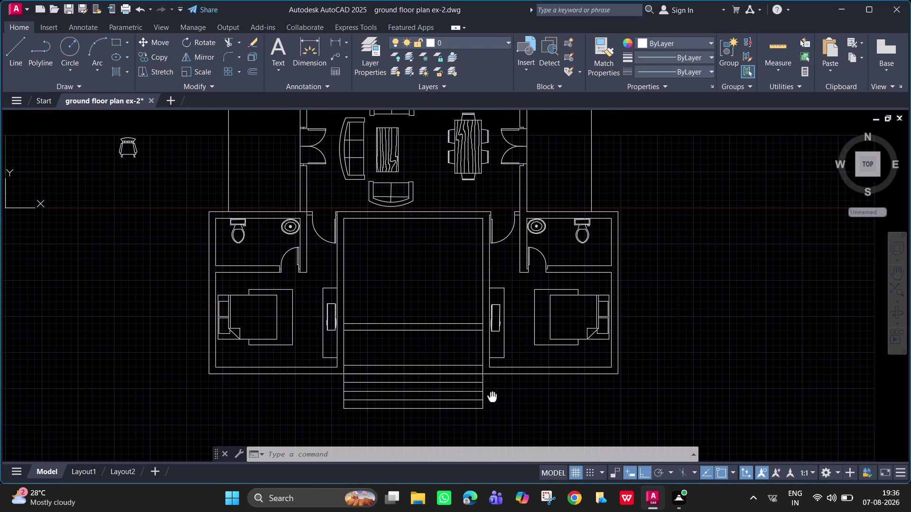
middle_drag(466, 401, 461, 401)
middle_drag(493, 355, 508, 362)
middle_drag(507, 361, 492, 361)
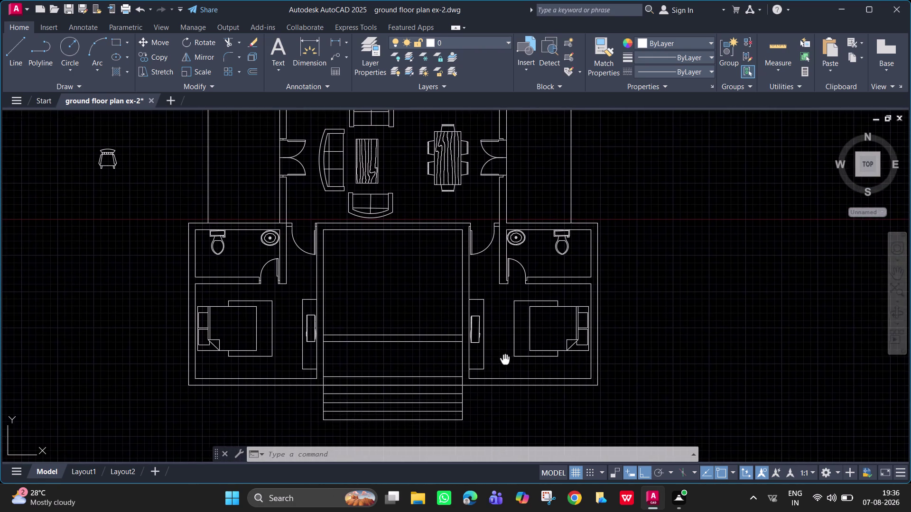
middle_drag(492, 361, 591, 381)
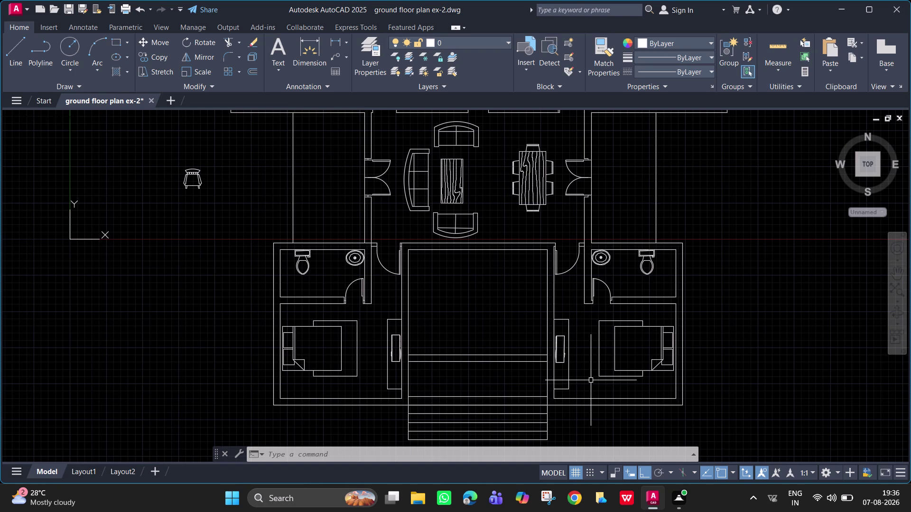
text(h)
key(space)
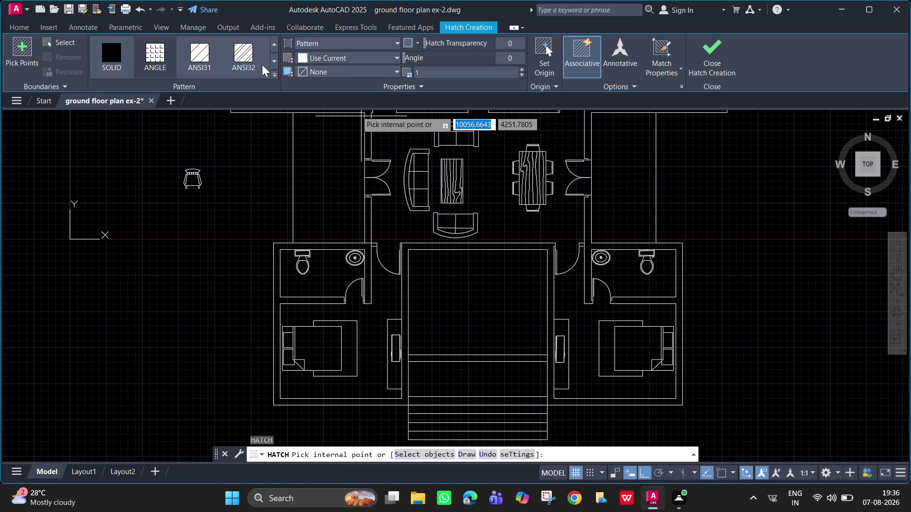
Fill the lower-right bedroom wardrobe with ANSI37 crosshatch at scale 10.
click(274, 73)
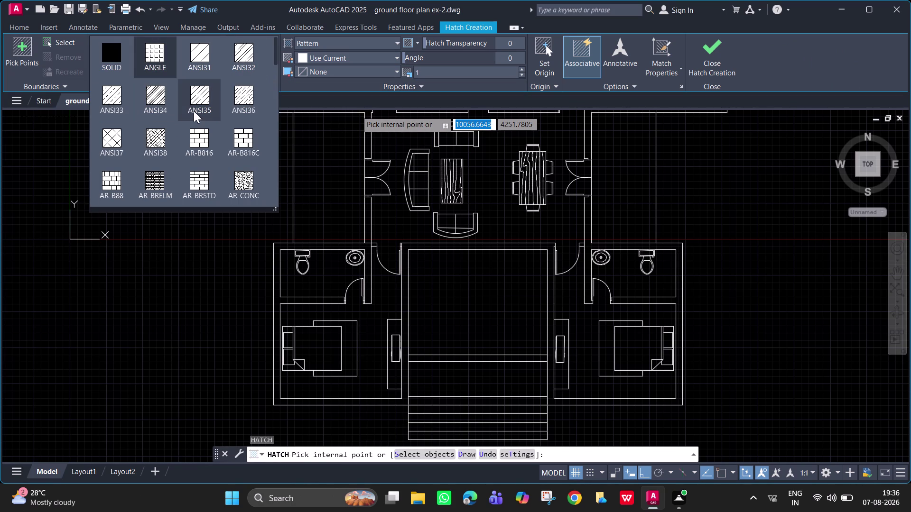
click(167, 130)
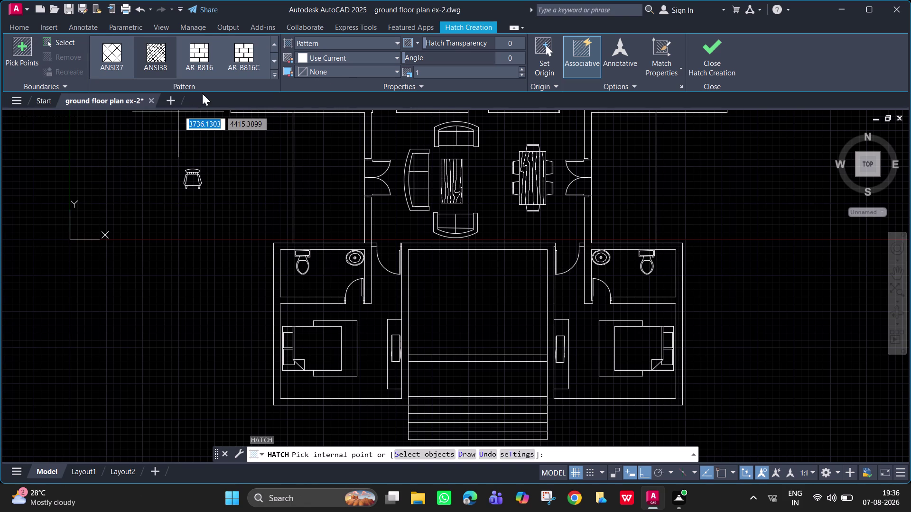
click(607, 347)
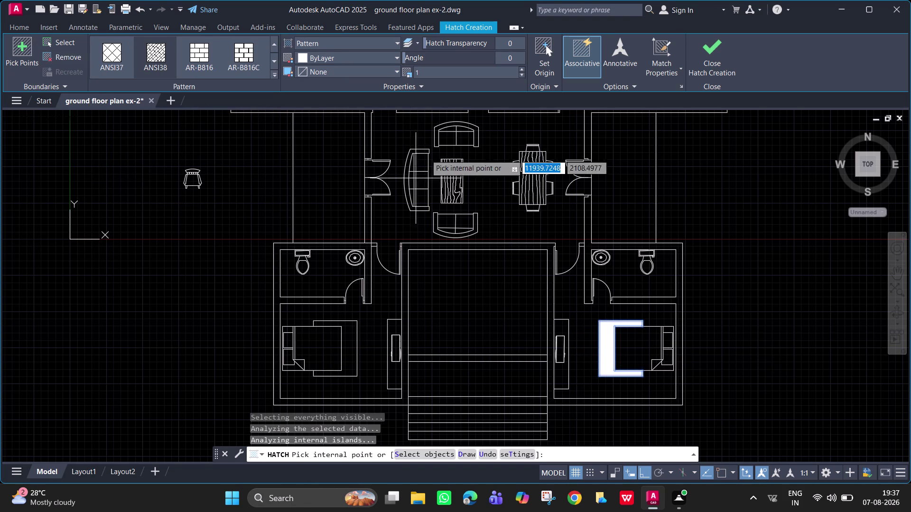
click(462, 69)
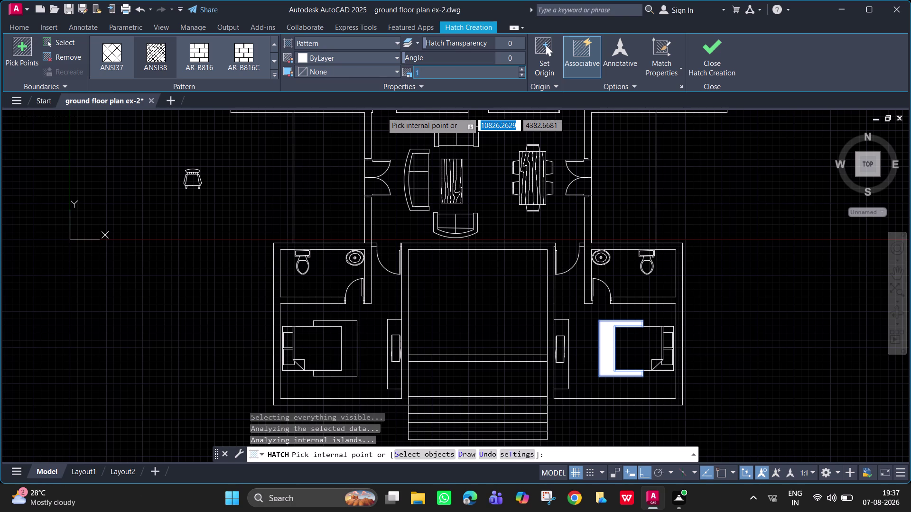
key(BackSpace)
text(10)
key(Return)
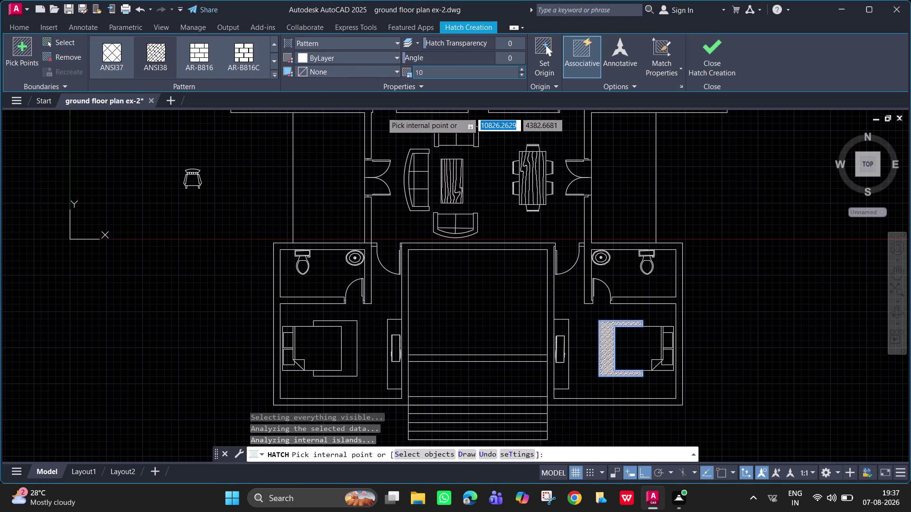
Raise the wardrobe hatch scale to 20.
key(0)
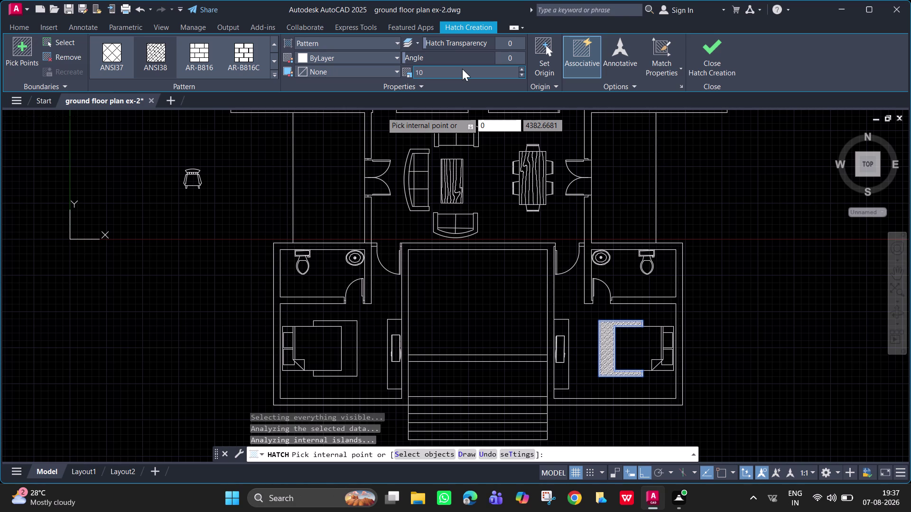
key(BackSpace)
click(462, 69)
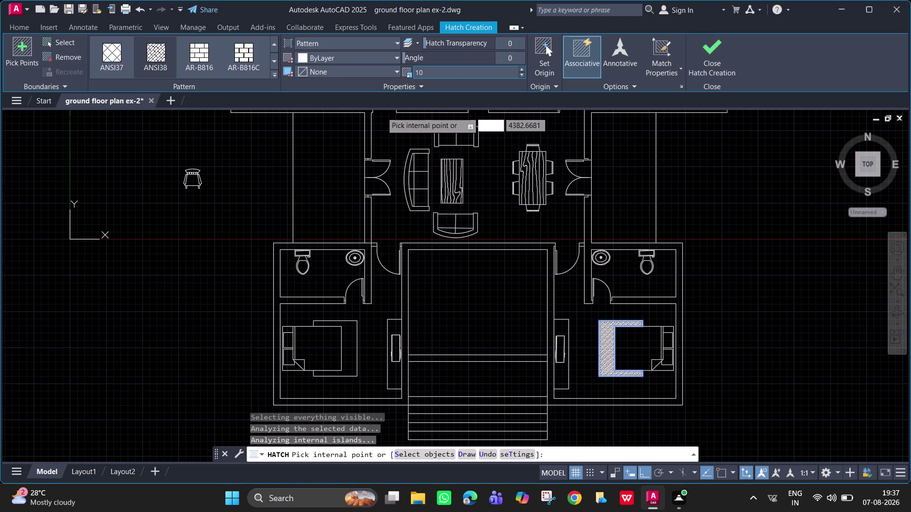
key(1)
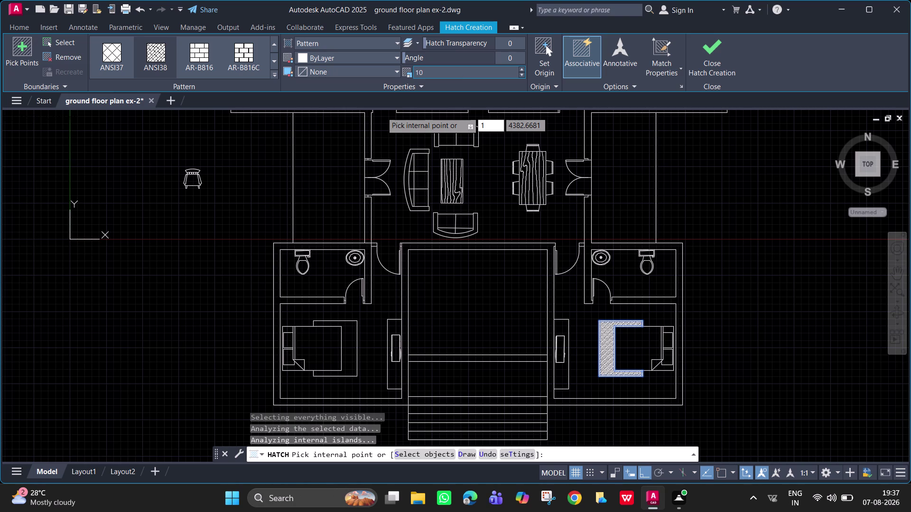
double_click(459, 70)
key(BackSpace)
text(20)
key(Return)
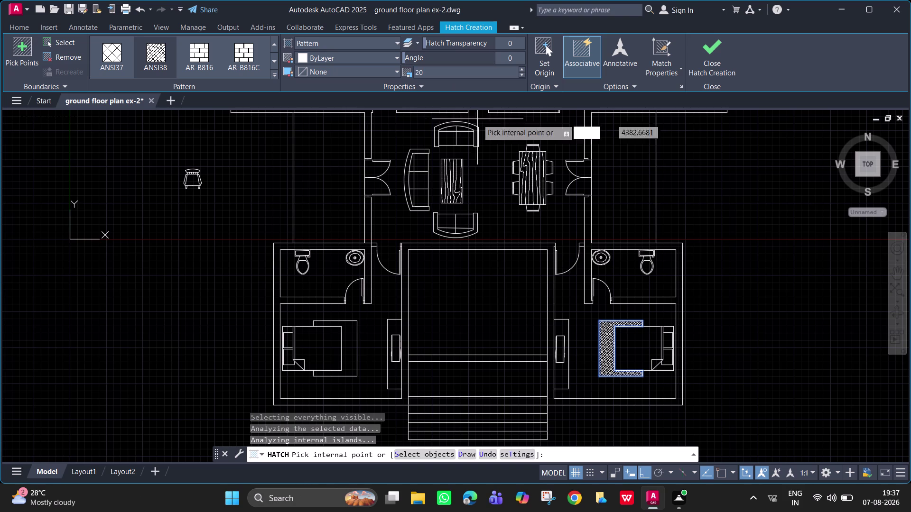
Settle the wardrobe hatch scale at 25.
scroll(up, 3)
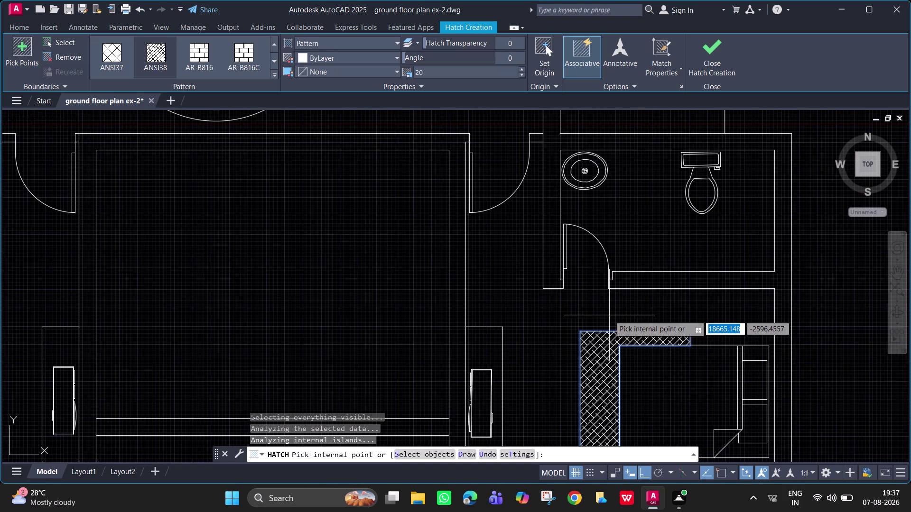
scroll(down, 3)
middle_drag(587, 373, 599, 297)
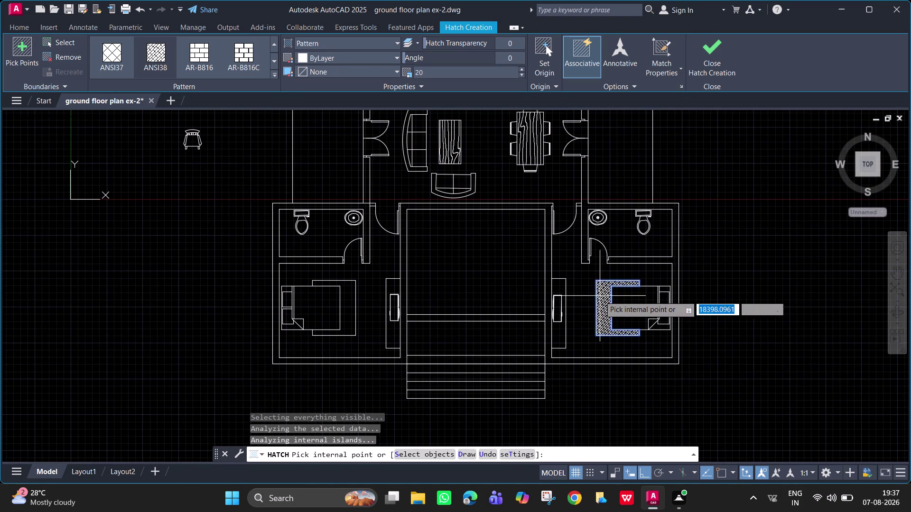
click(459, 76)
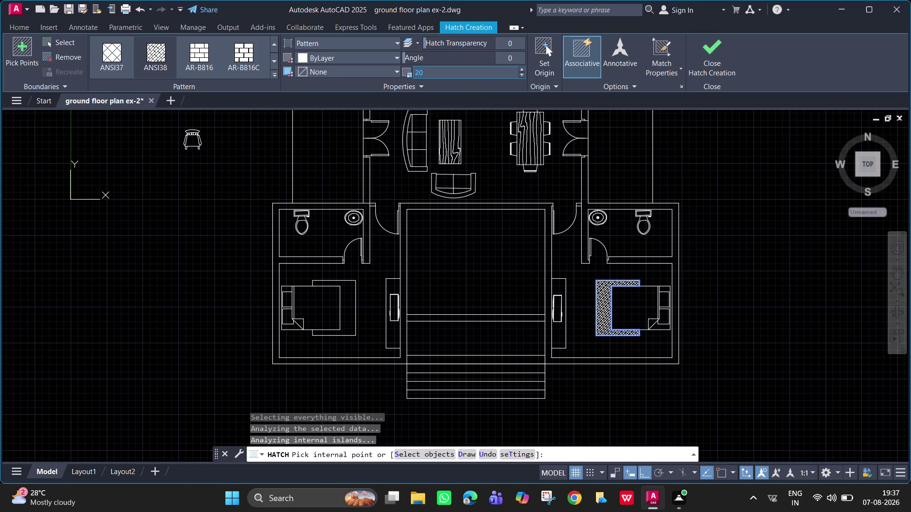
text(25)
key(Return)
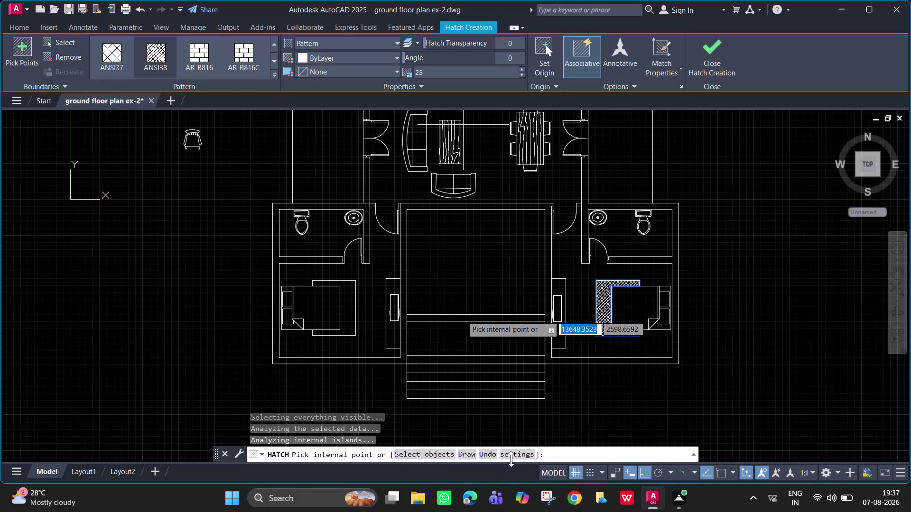
click(344, 313)
middle_drag(416, 231, 412, 423)
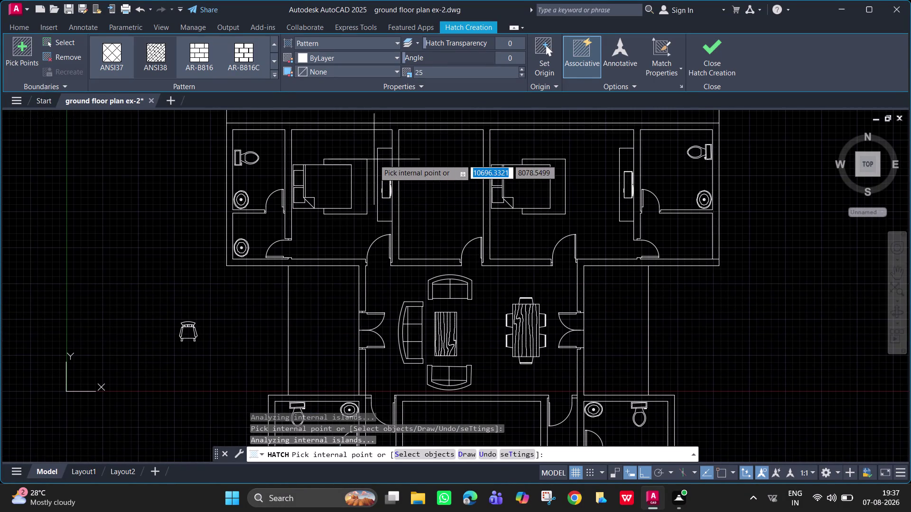
Crosshatch the wardrobes in the upper-left and upper-right bedrooms.
click(357, 176)
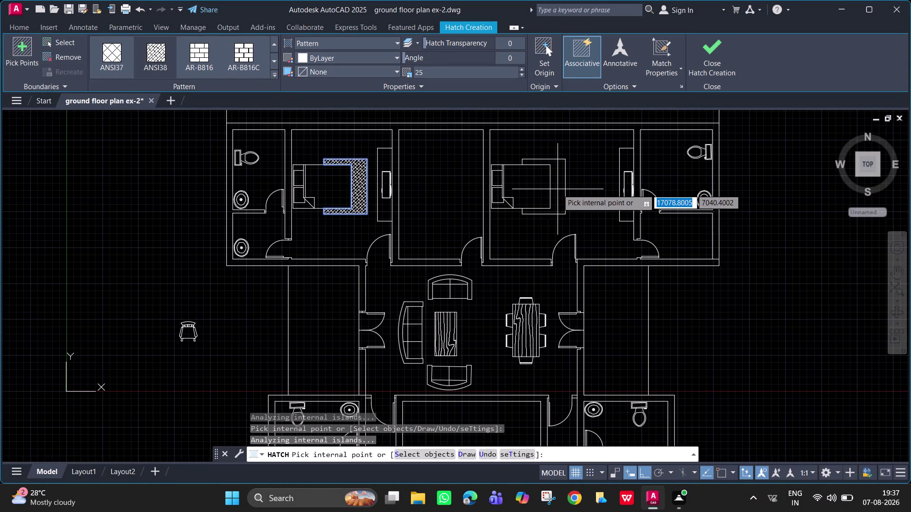
click(557, 190)
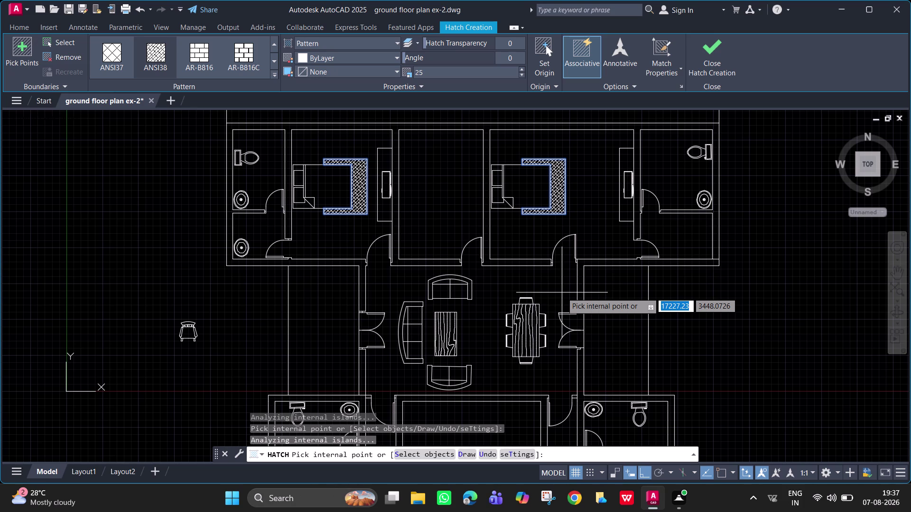
key(Escape)
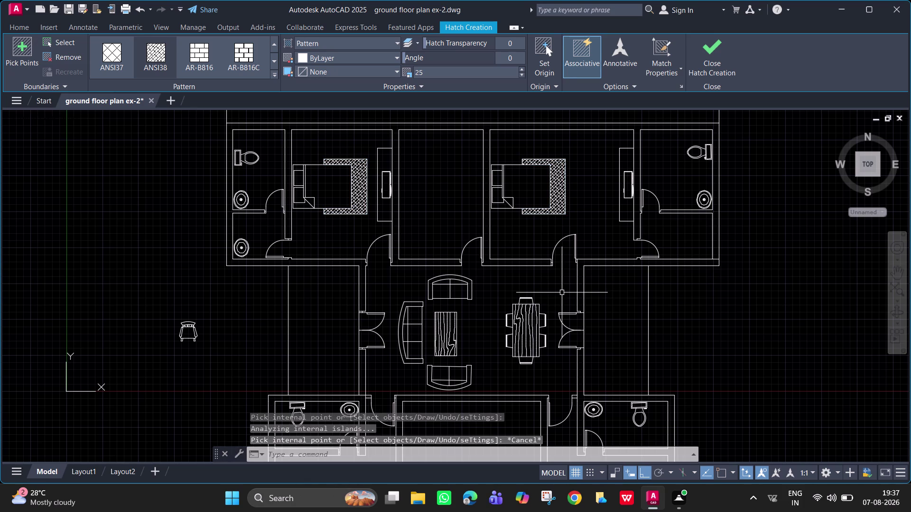
scroll(down, 3)
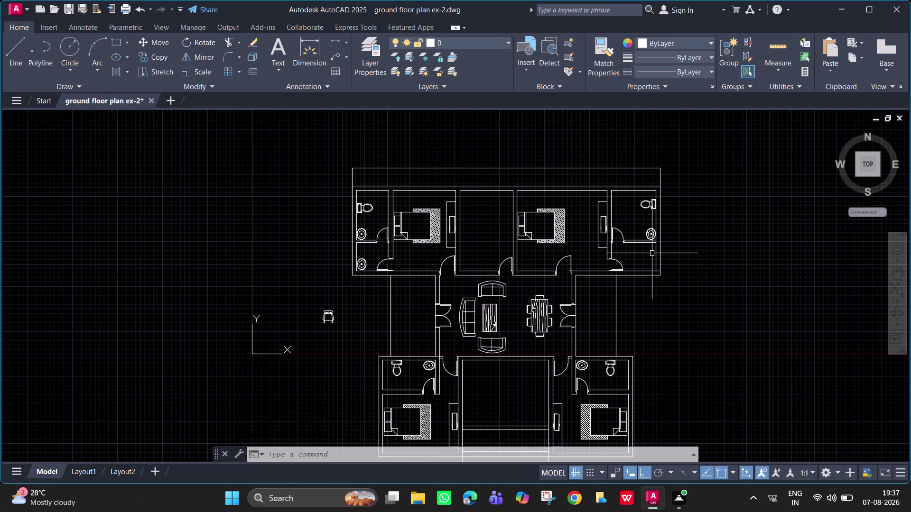
Bring the living-area passages into view and select the right passage line.
middle_drag(642, 250, 609, 188)
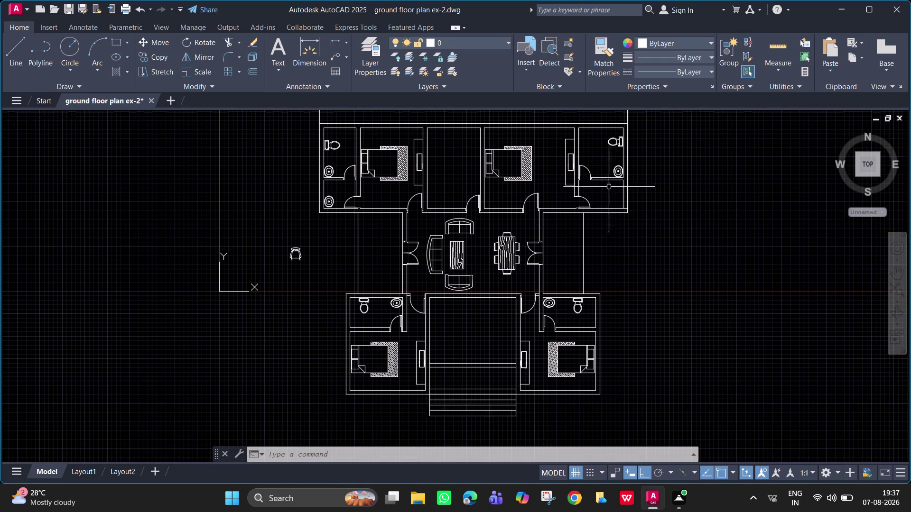
scroll(up, 3)
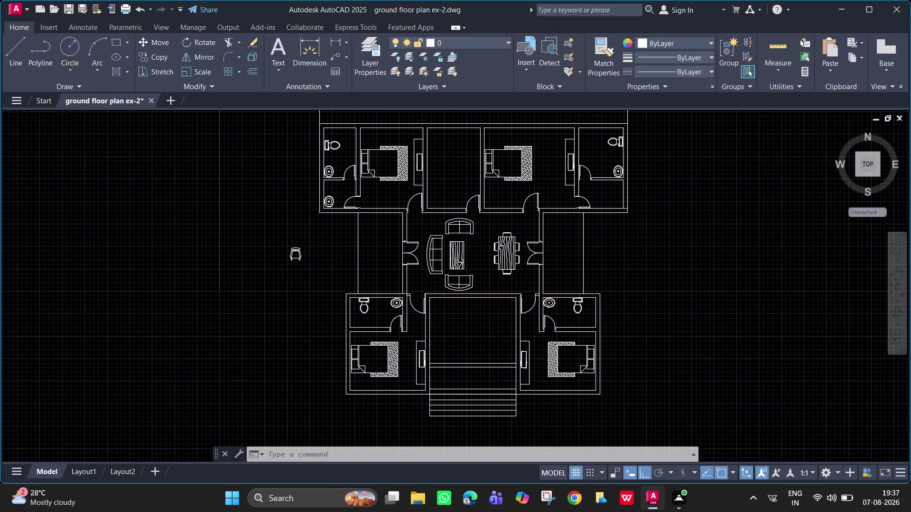
middle_drag(564, 223, 530, 224)
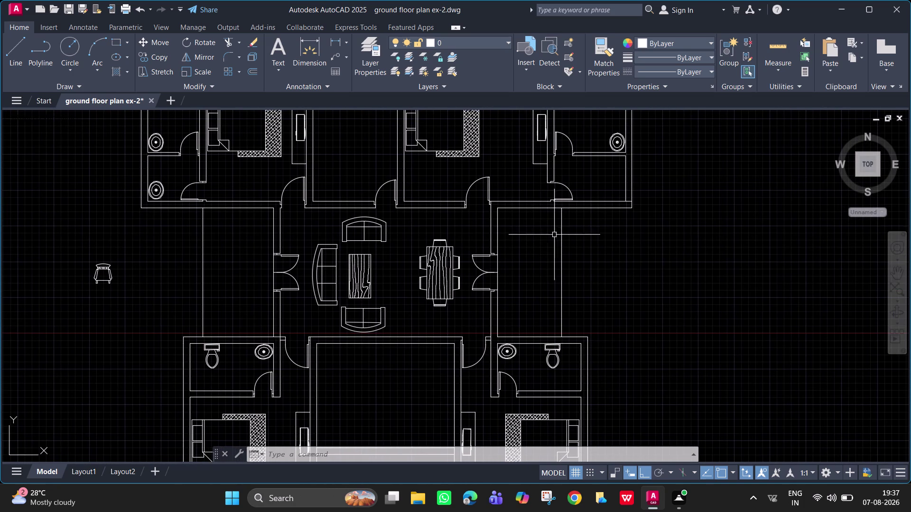
click(562, 242)
Cancel the stray copy and typed characters, then start OFFSET.
text(co)
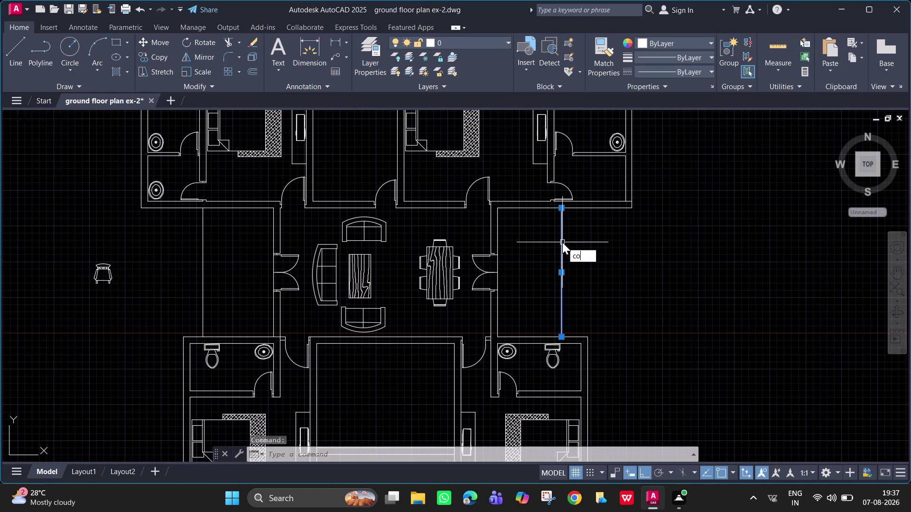
key(Escape)
text(``)
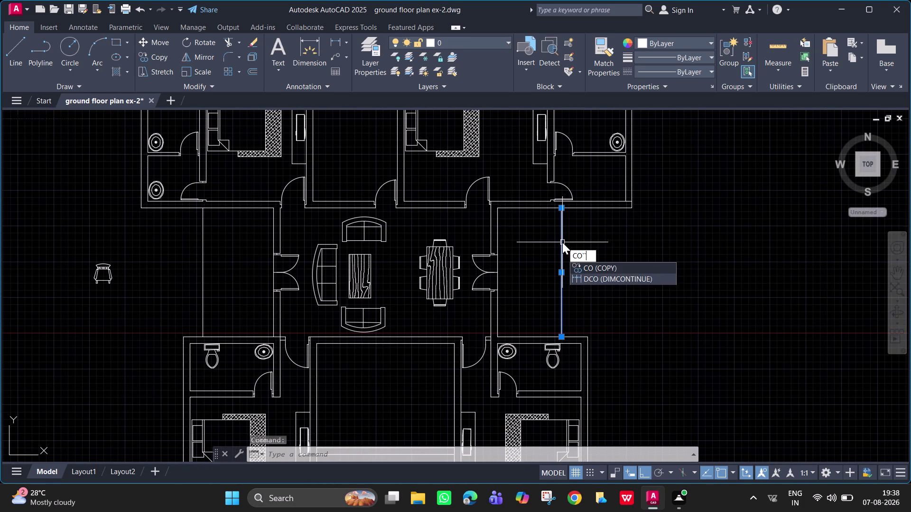
key(BackSpace)
key(Delete)
key(BackSpace)
key(BackSpace)
key(BackSpace)
key(BackSpace)
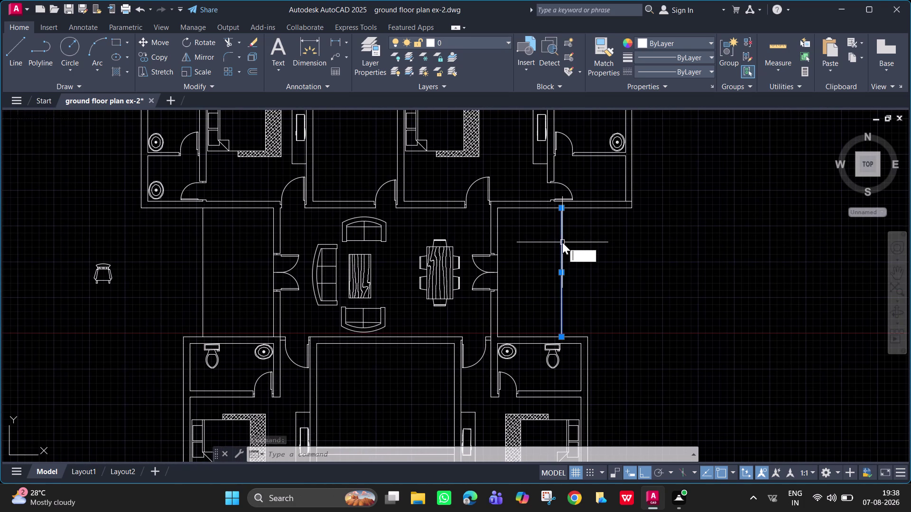
key(Escape)
key(Escape)
key(Escape)
key(o)
key(Return)
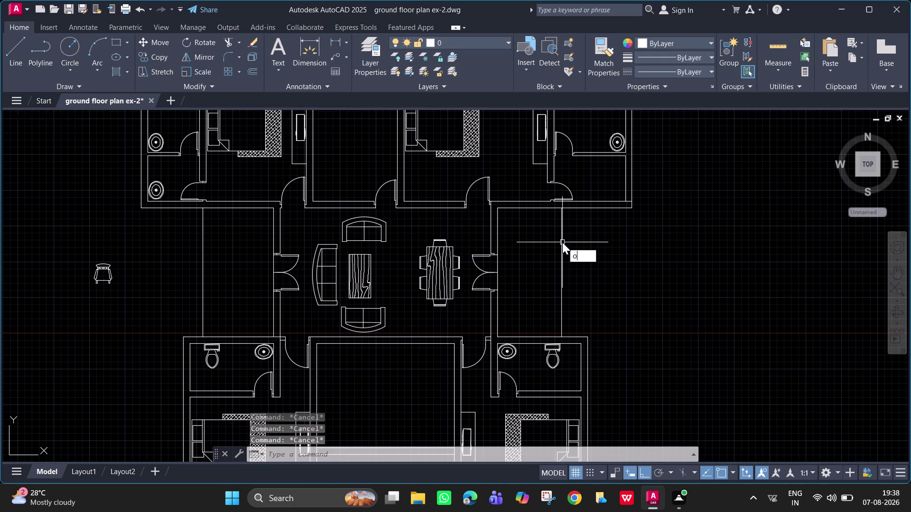
Offset the right and left passage wall lines 230 into the passages.
text(230)
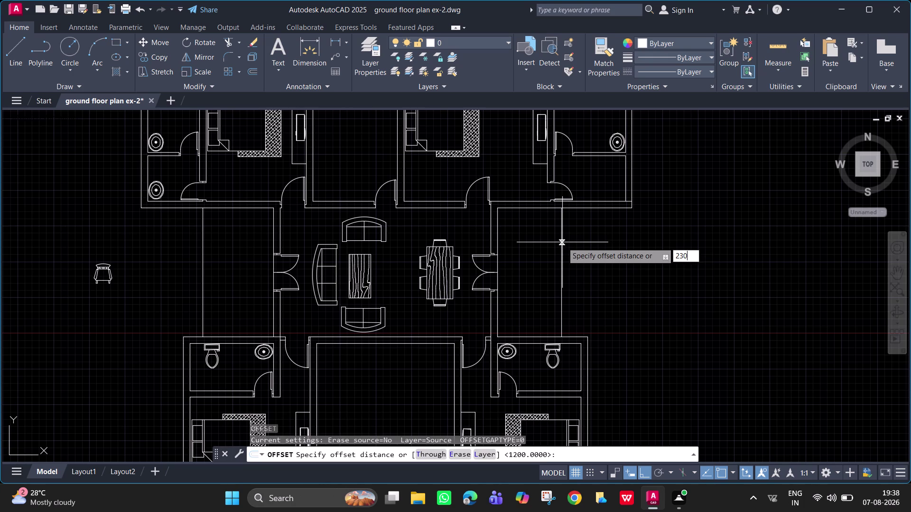
key(Return)
click(562, 243)
click(537, 244)
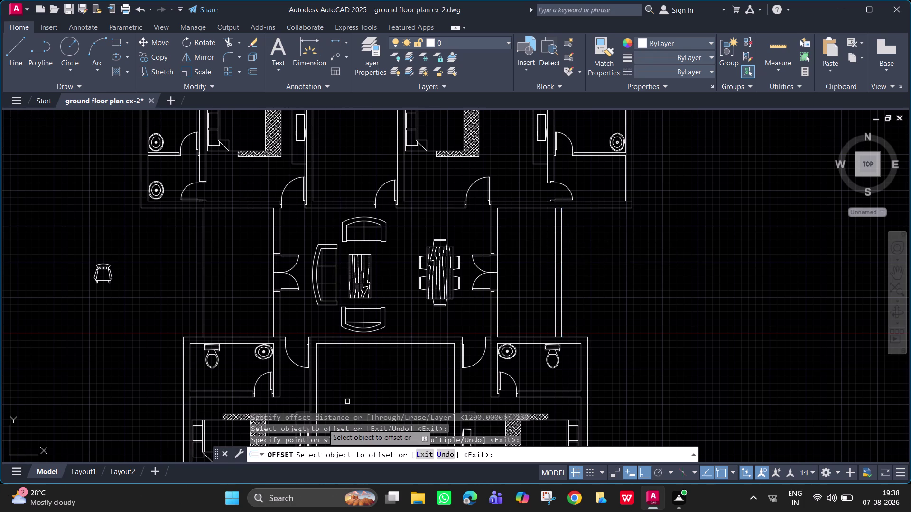
click(204, 281)
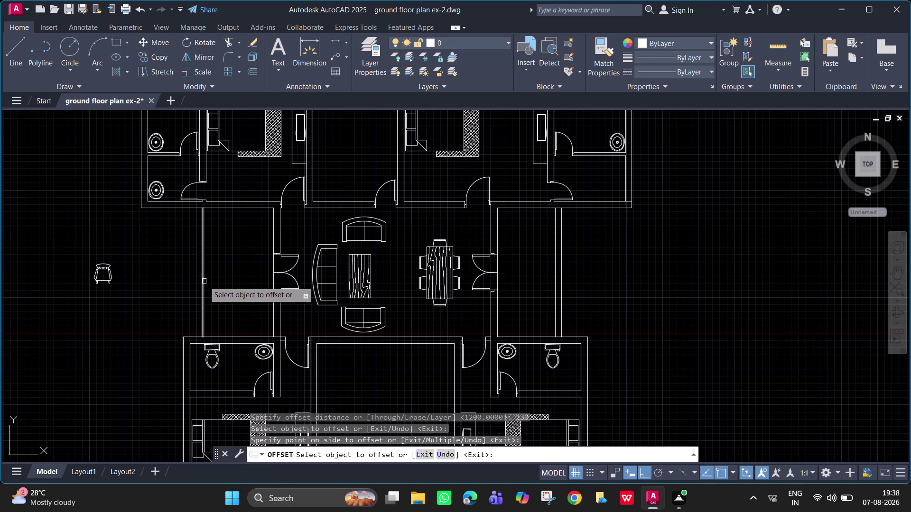
click(219, 284)
key(Escape)
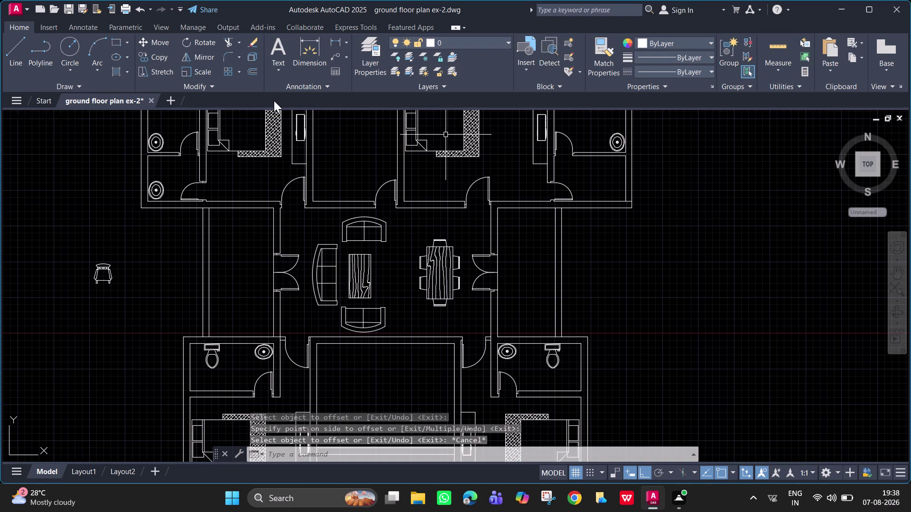
text(h)
key(space)
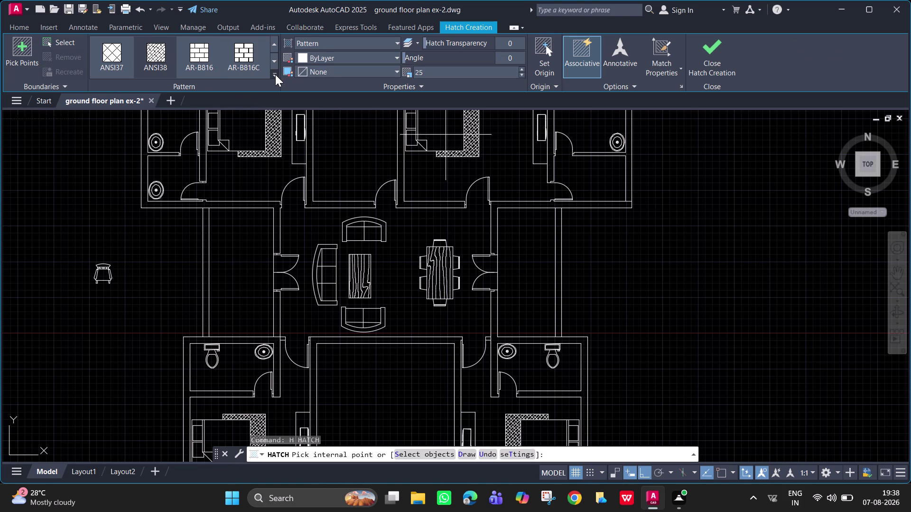
click(275, 75)
click(275, 74)
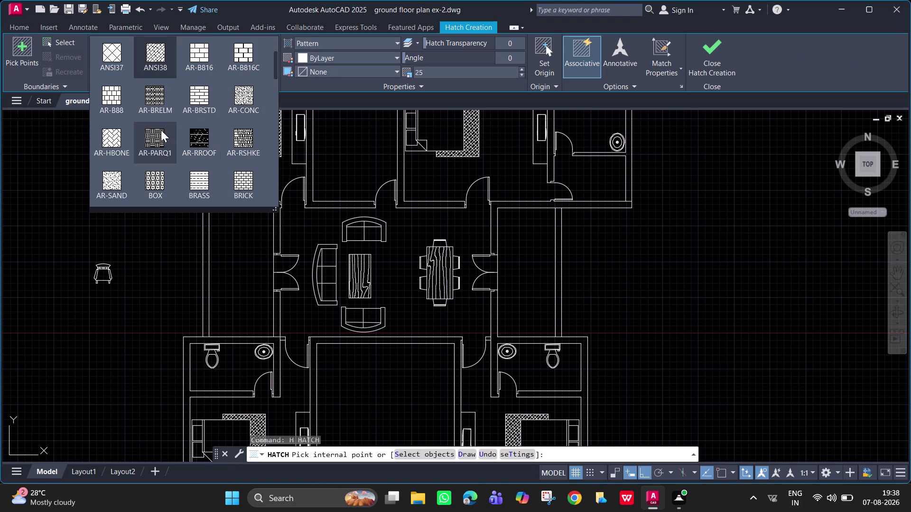
scroll(down, 3)
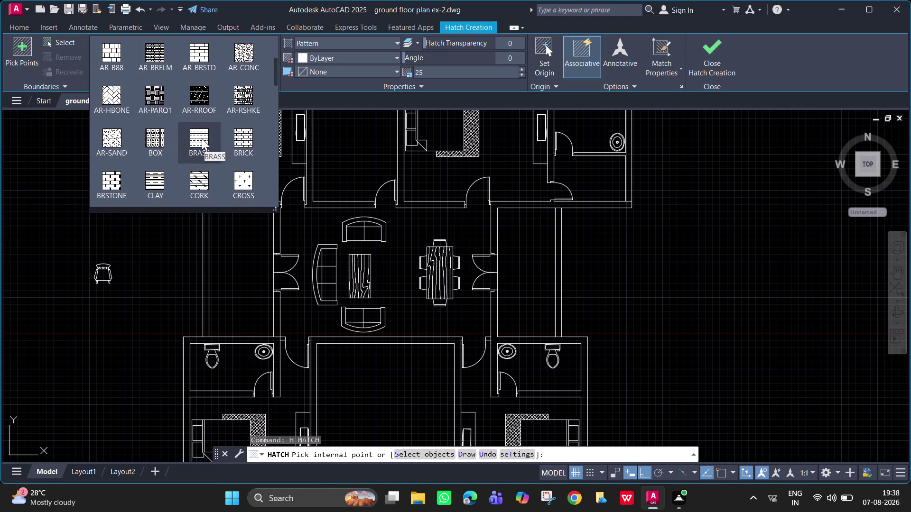
scroll(down, 3)
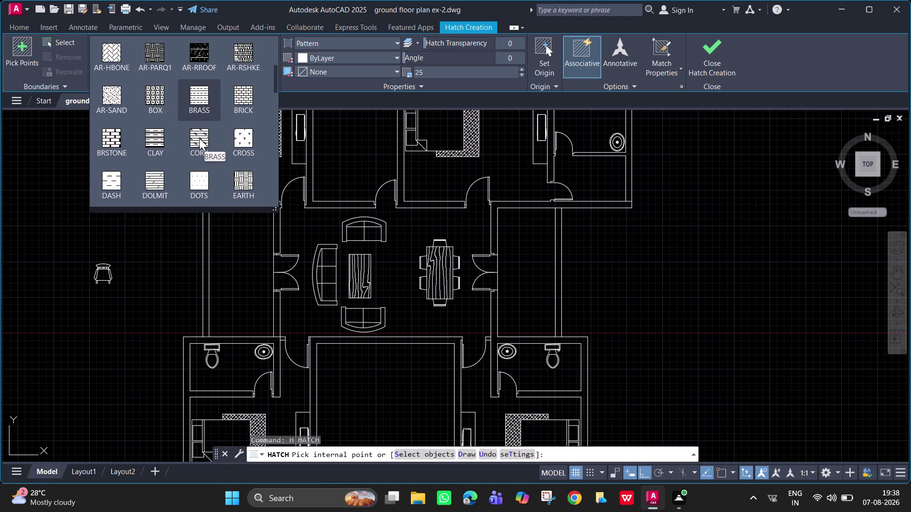
scroll(down, 3)
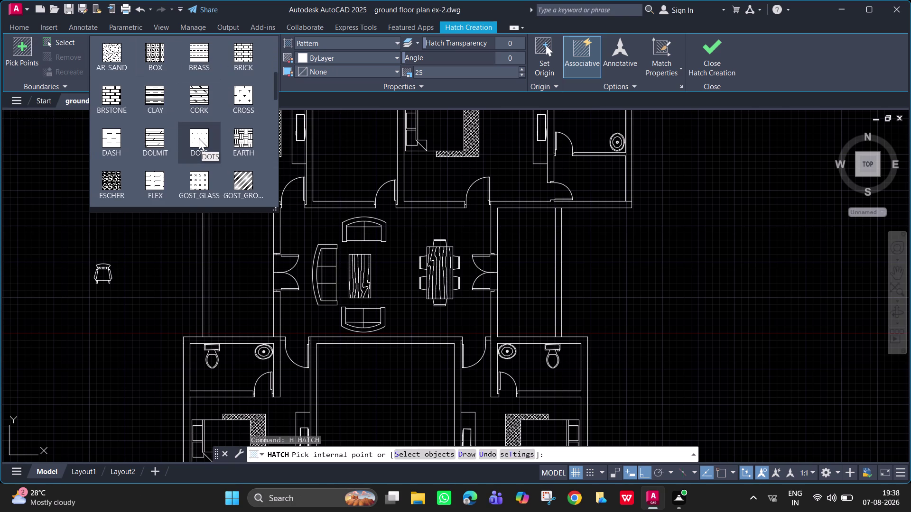
scroll(down, 3)
scroll(down, 3)
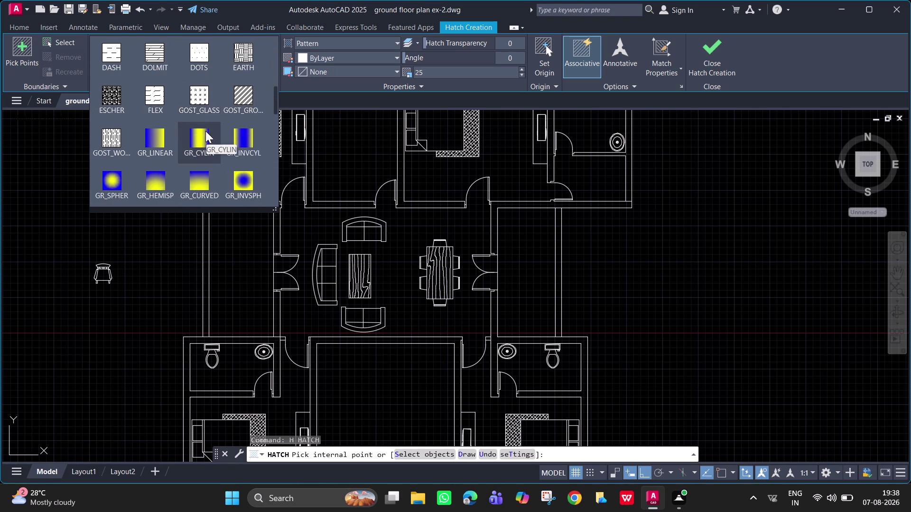
scroll(down, 3)
scroll(down, 3)
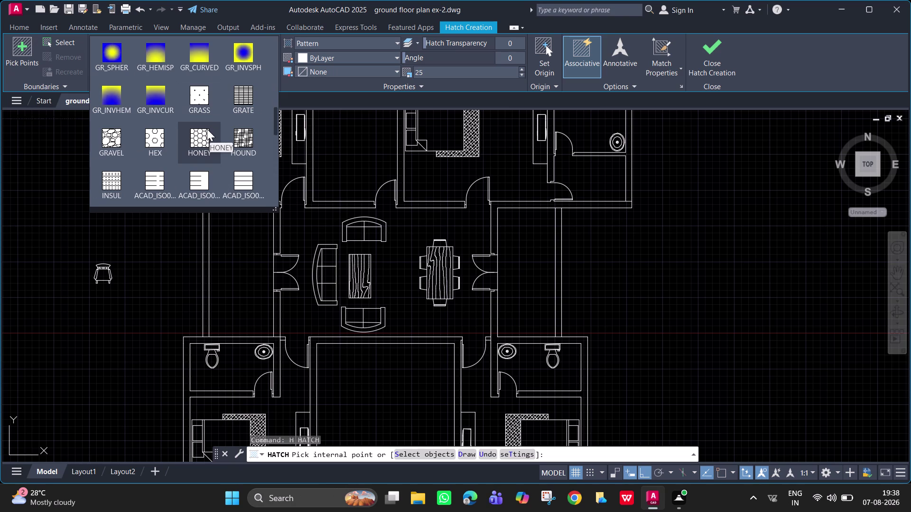
scroll(down, 3)
scroll(down, 3)
scroll(down, 3)
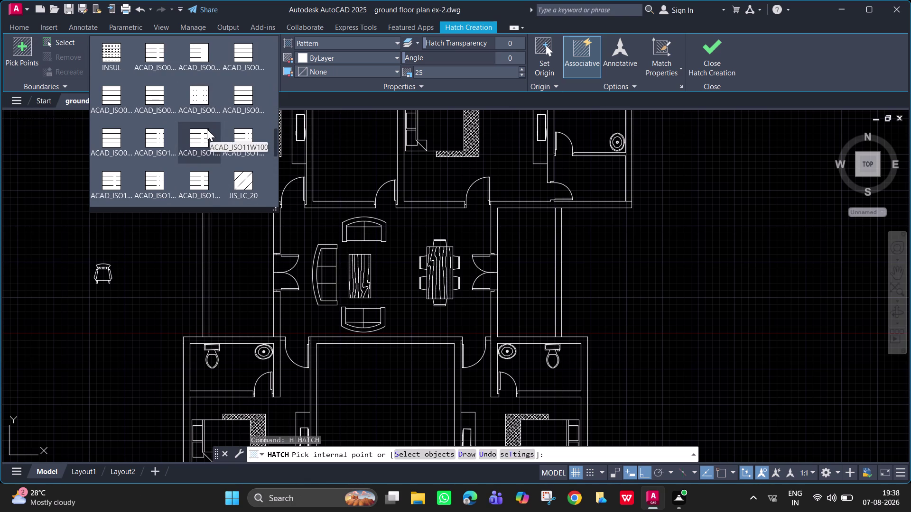
scroll(down, 3)
scroll(down, 3)
scroll(down, 3)
scroll(down, 3)
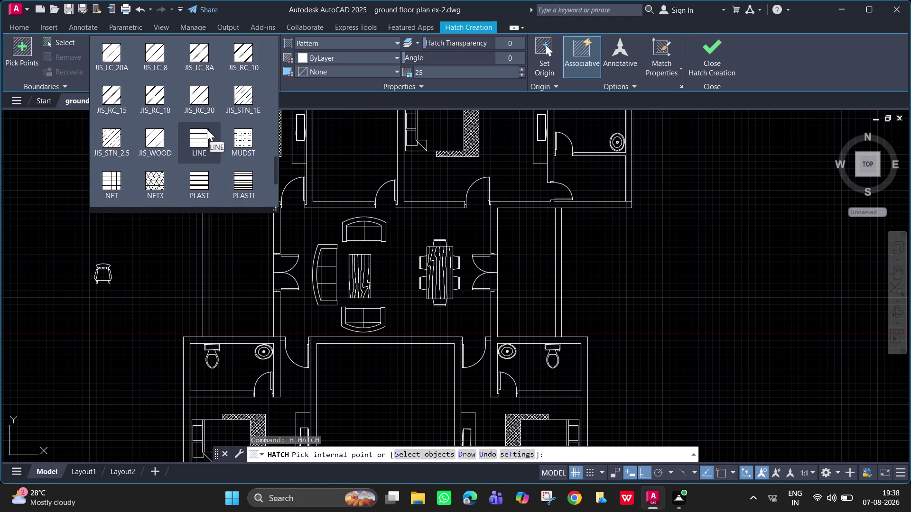
scroll(down, 3)
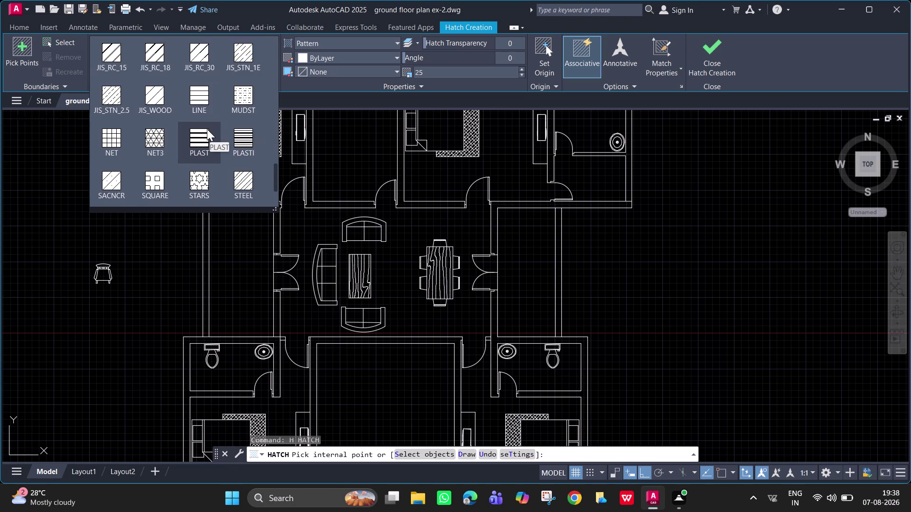
scroll(down, 3)
scroll(down, 3)
scroll(down, 3)
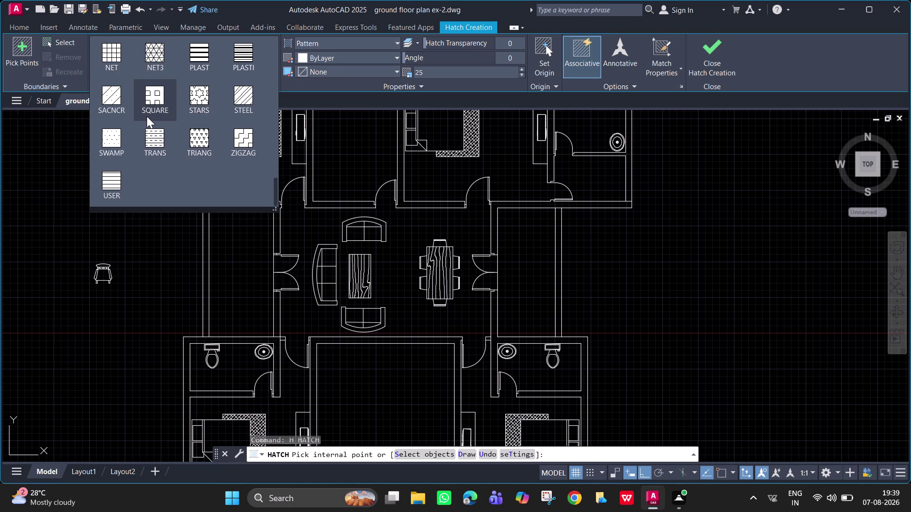
scroll(up, 3)
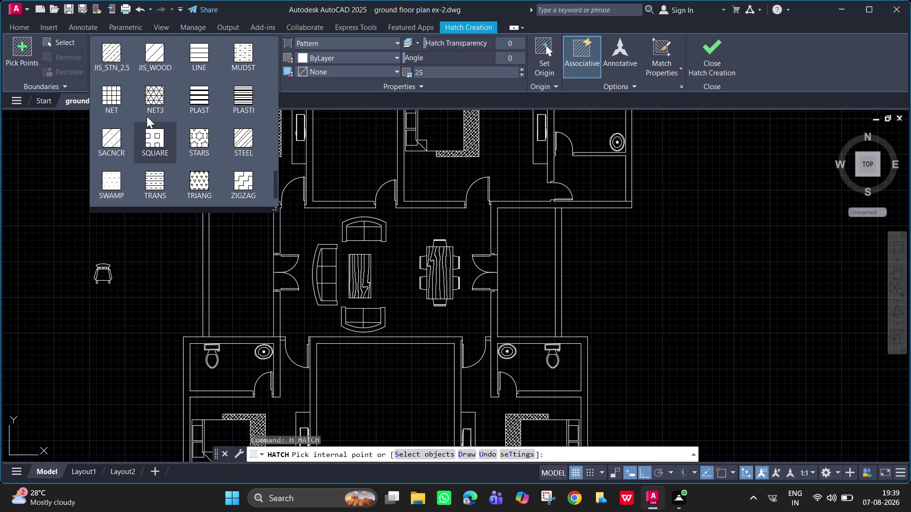
scroll(up, 3)
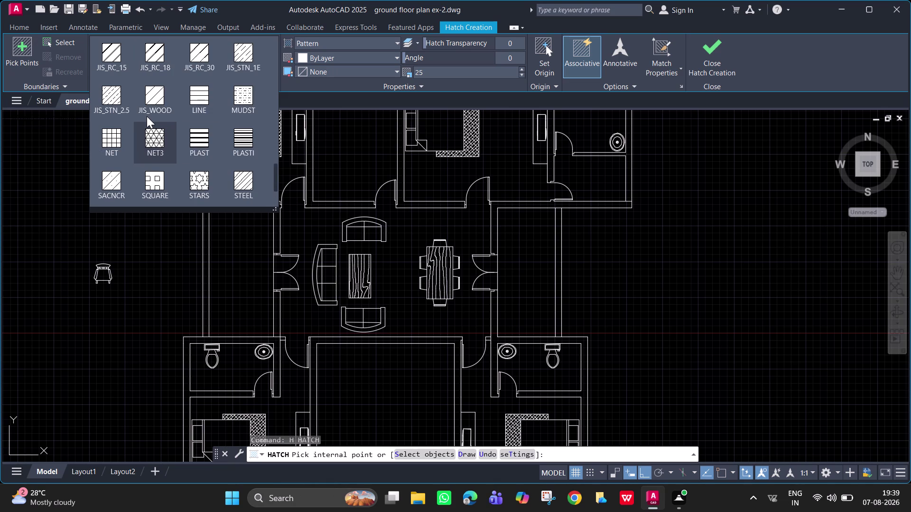
scroll(up, 3)
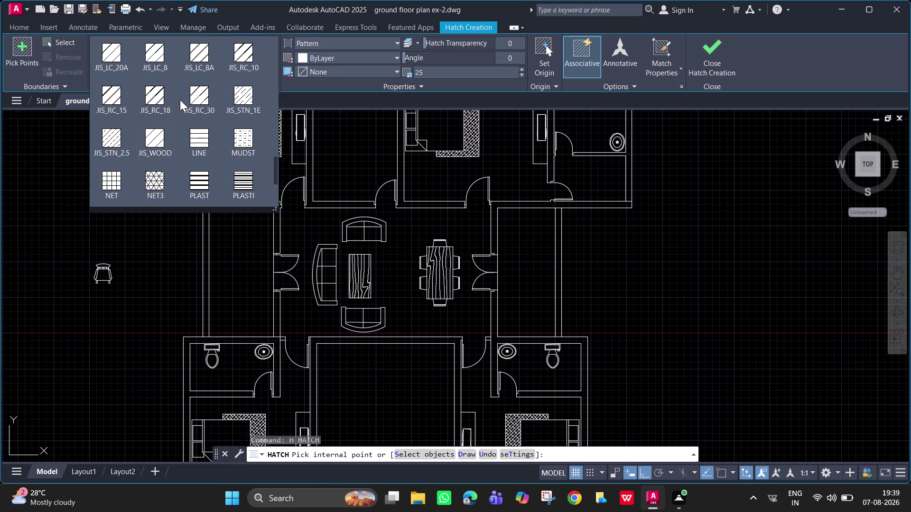
scroll(up, 3)
scroll(up, 3)
scroll(up, 3)
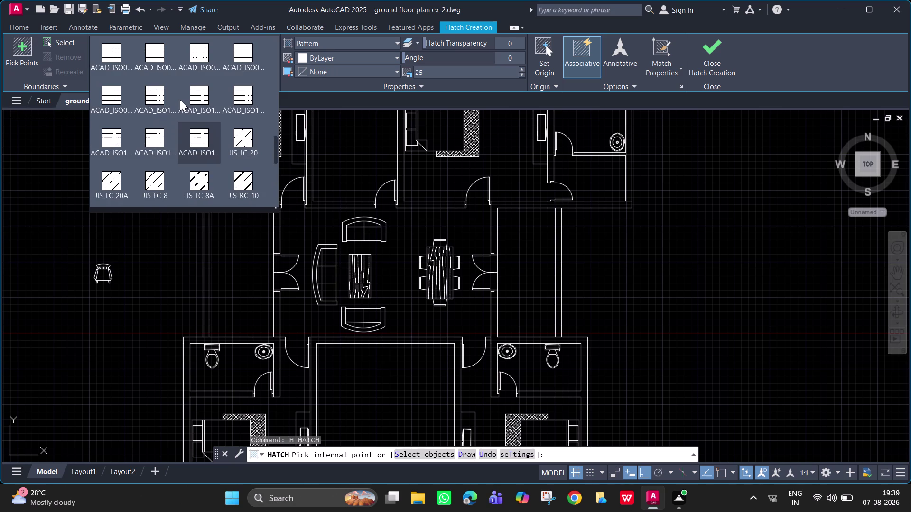
scroll(up, 3)
scroll(up, 3)
scroll(up, 3)
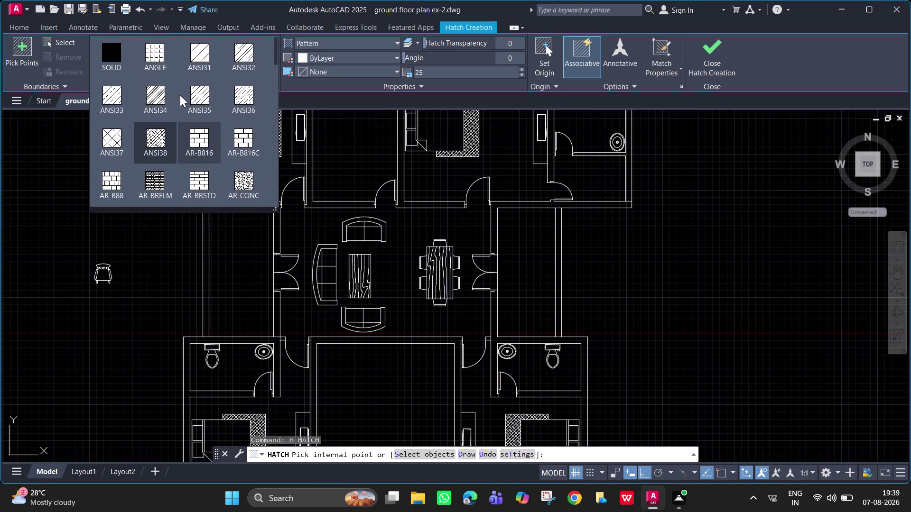
scroll(up, 3)
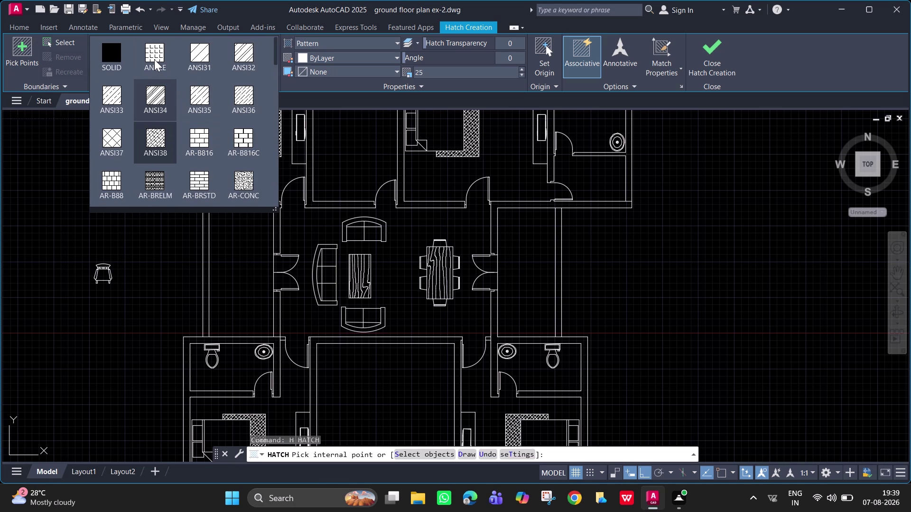
click(154, 59)
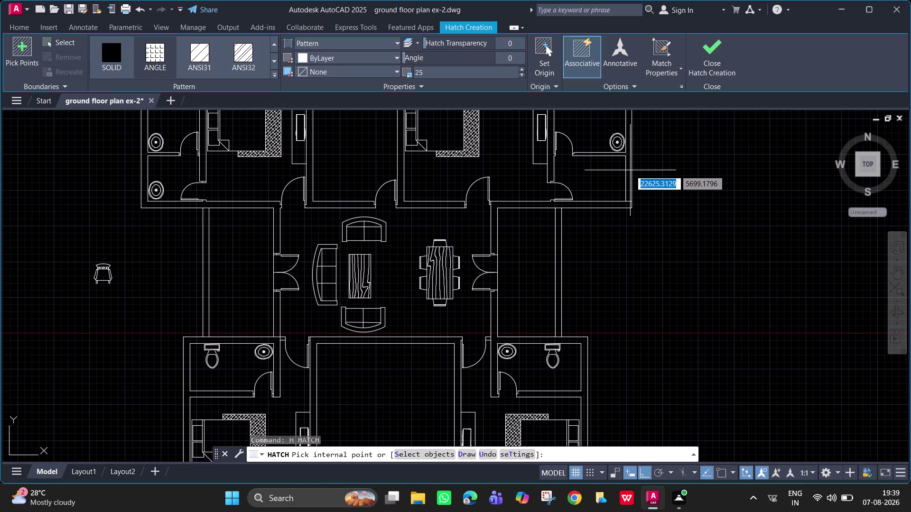
Hatch the right-hand passage with the ANGLE pattern at scale 40.
middle_drag(630, 170, 624, 244)
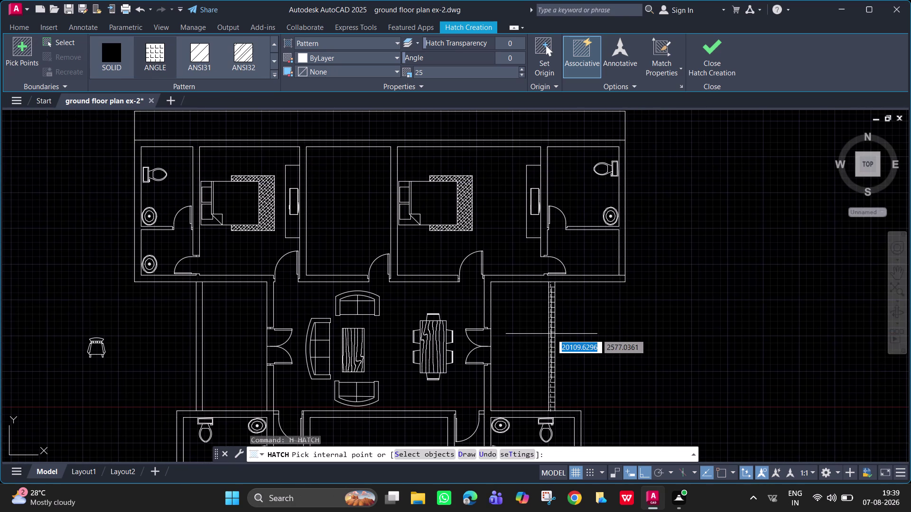
click(551, 334)
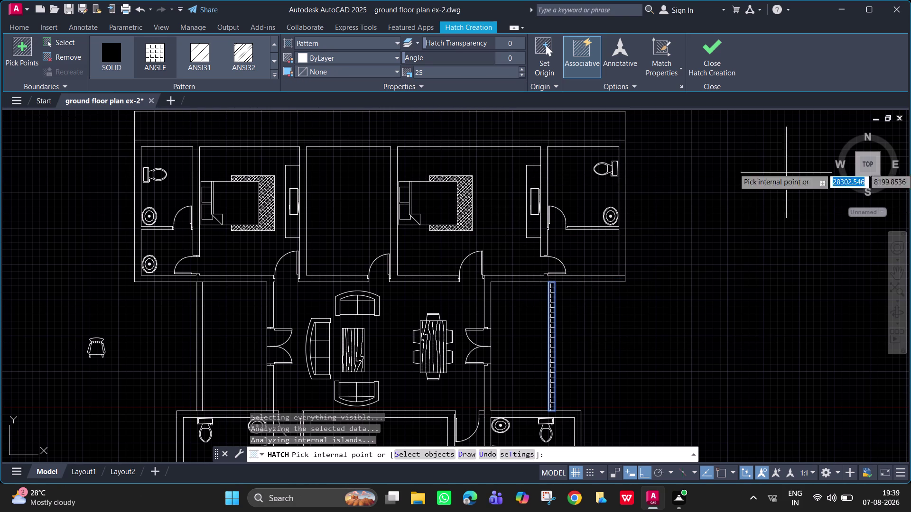
click(486, 76)
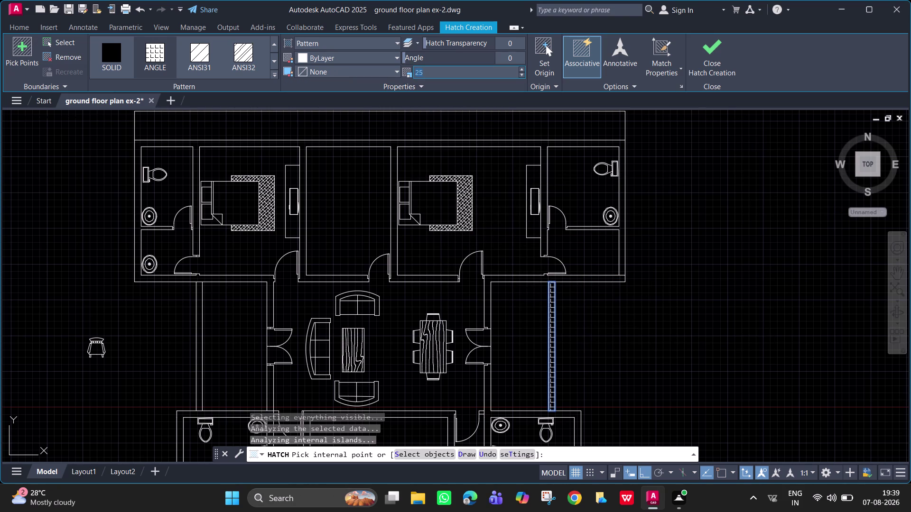
key(BackSpace)
text(40)
key(Return)
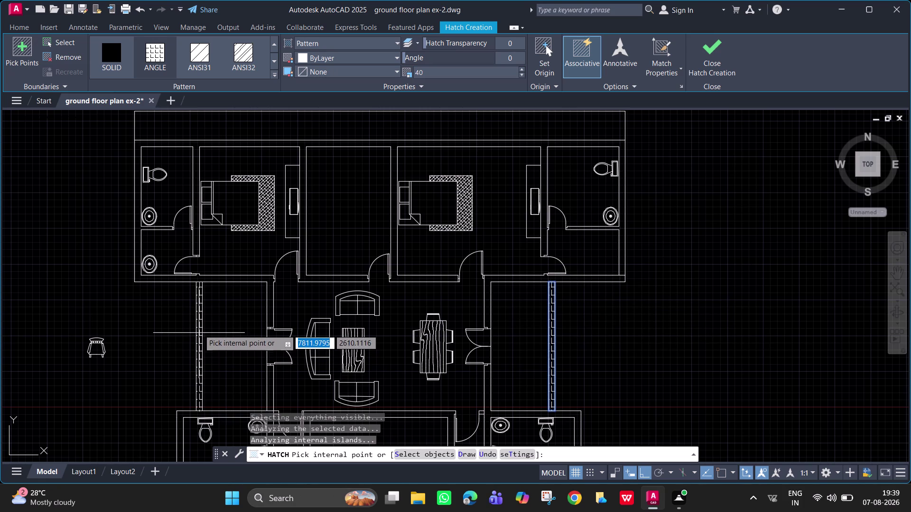
Change the hatch scale to 50, then 25, add the left-hand passage and finish.
click(446, 75)
text(50)
key(Return)
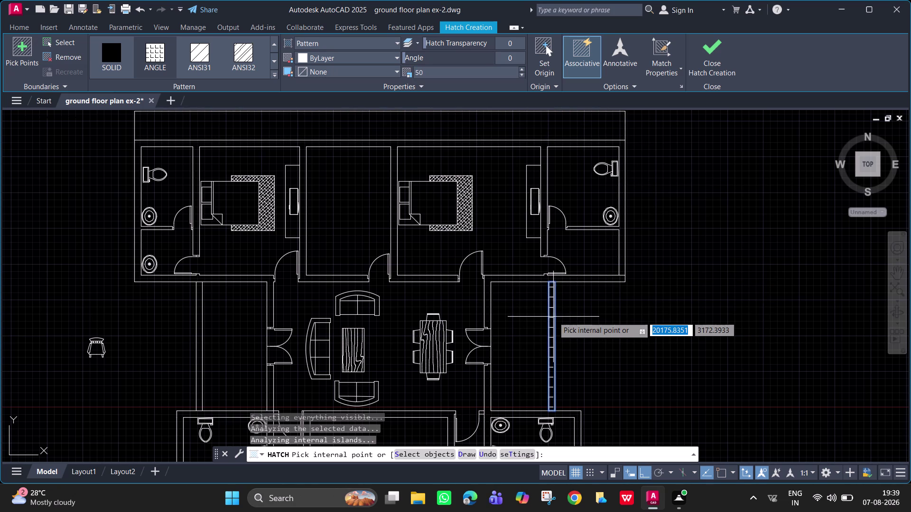
click(476, 74)
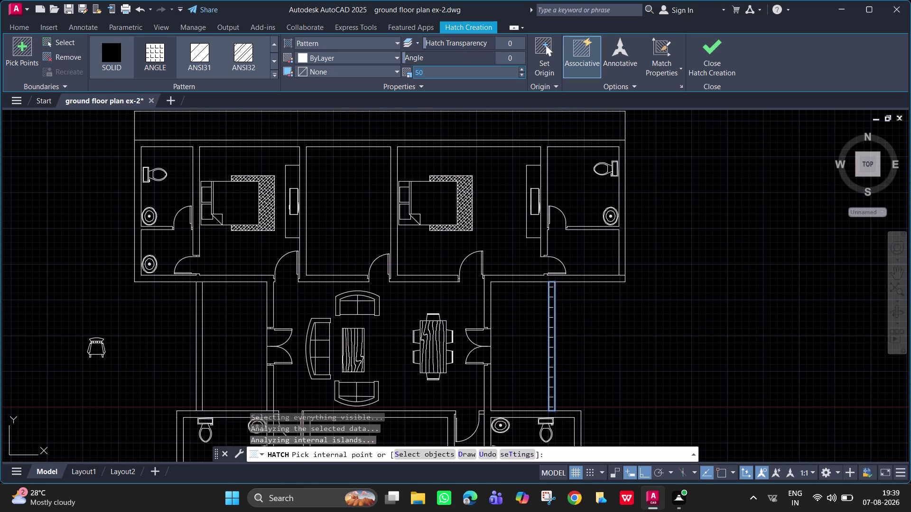
text(25)
key(Return)
click(198, 326)
key(space)
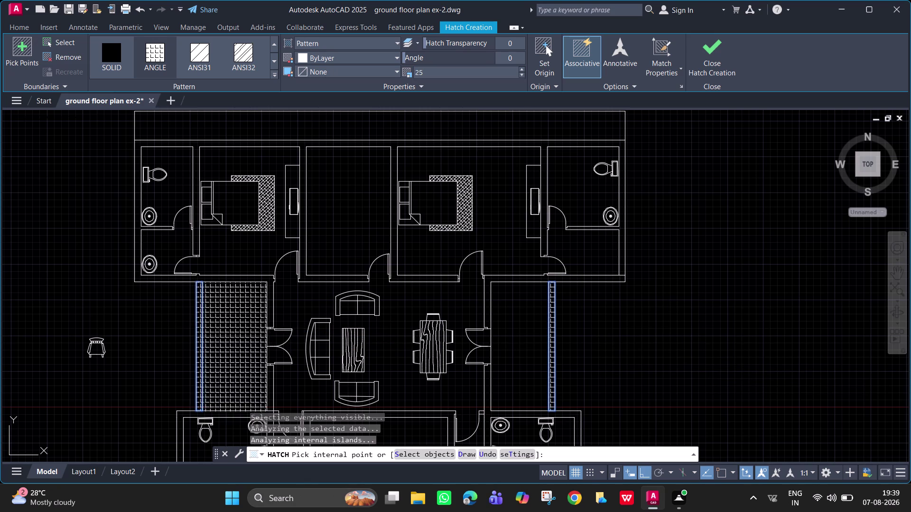
middle_drag(654, 281, 639, 213)
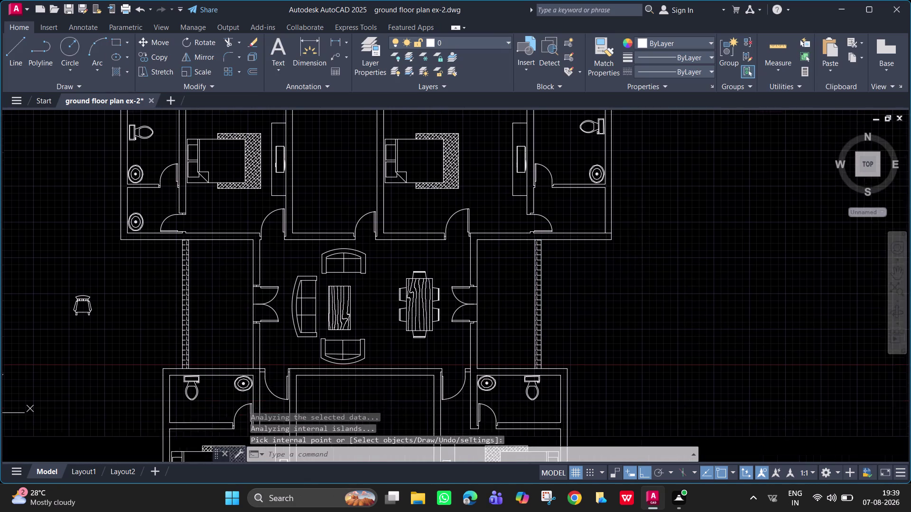
middle_drag(638, 212, 731, 183)
scroll(up, 3)
middle_click(293, 230)
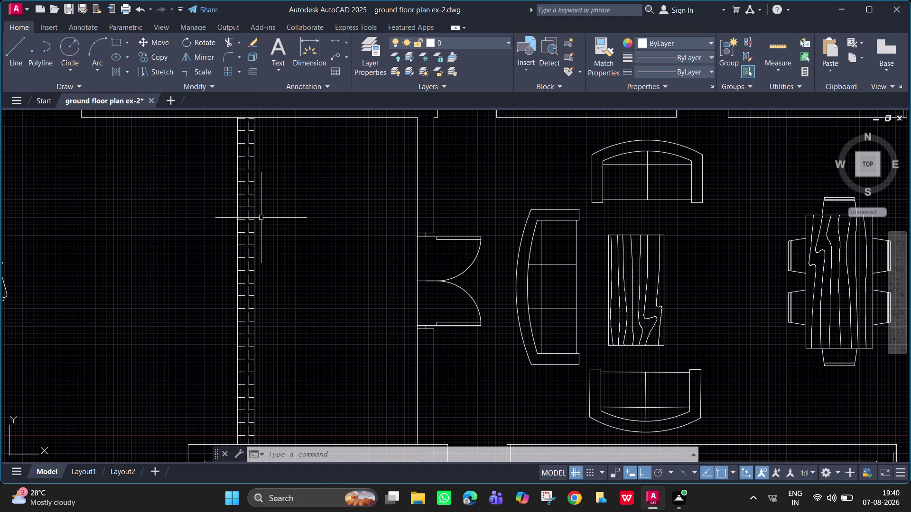
scroll(down, 3)
scroll(down, 3)
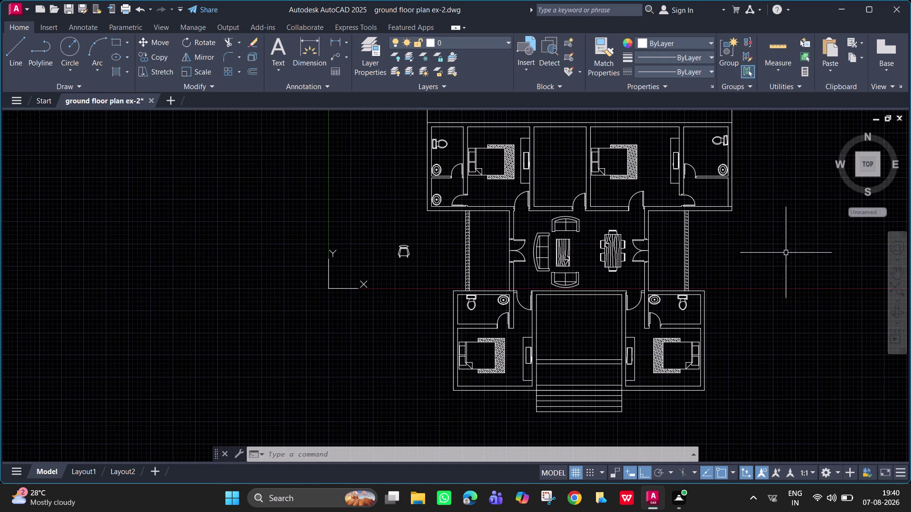
scroll(up, 3)
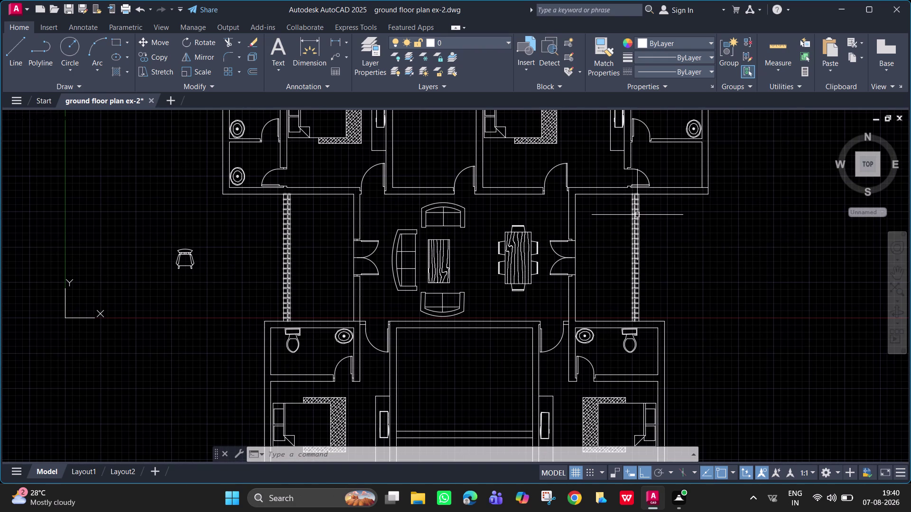
middle_drag(637, 215, 495, 279)
scroll(up, 3)
middle_drag(522, 237, 483, 255)
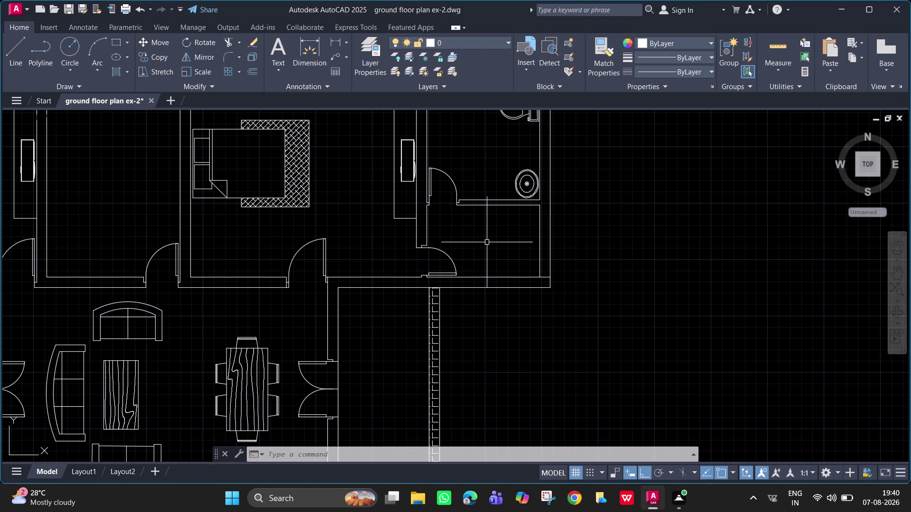
key(o)
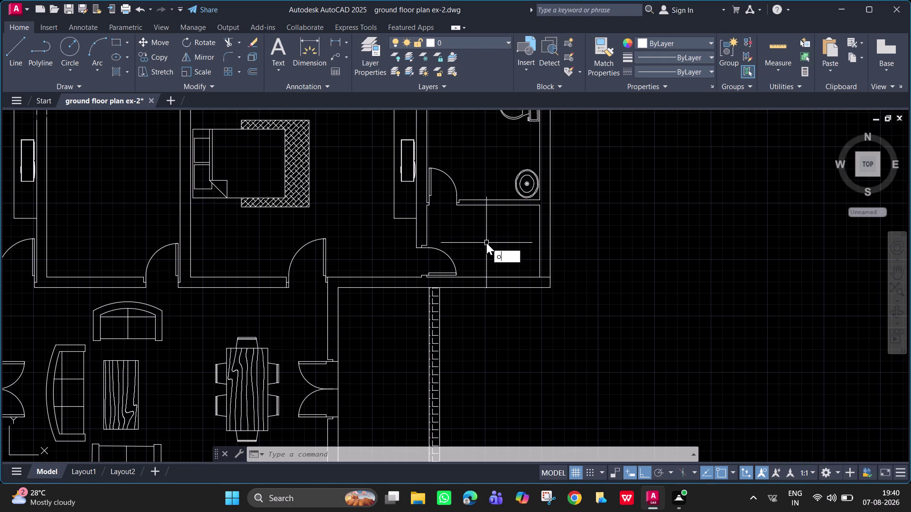
key(Return)
text(25)
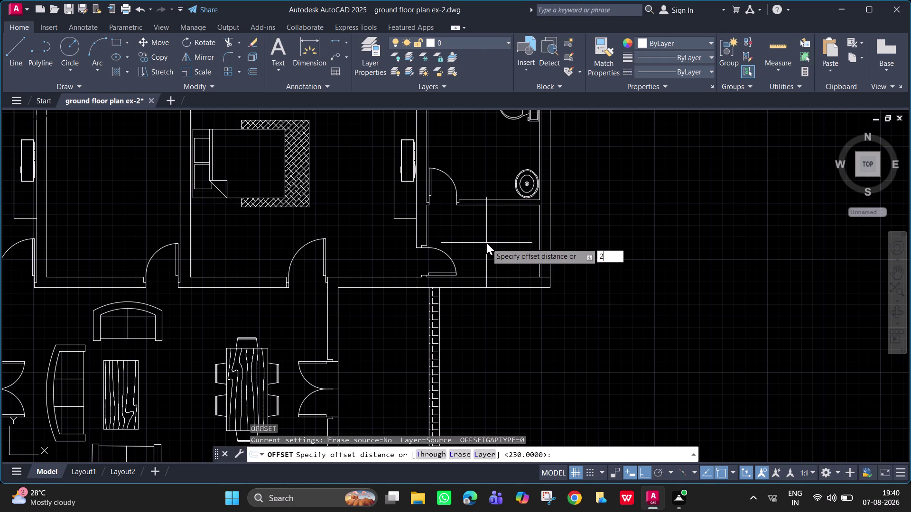
text(00)
key(Return)
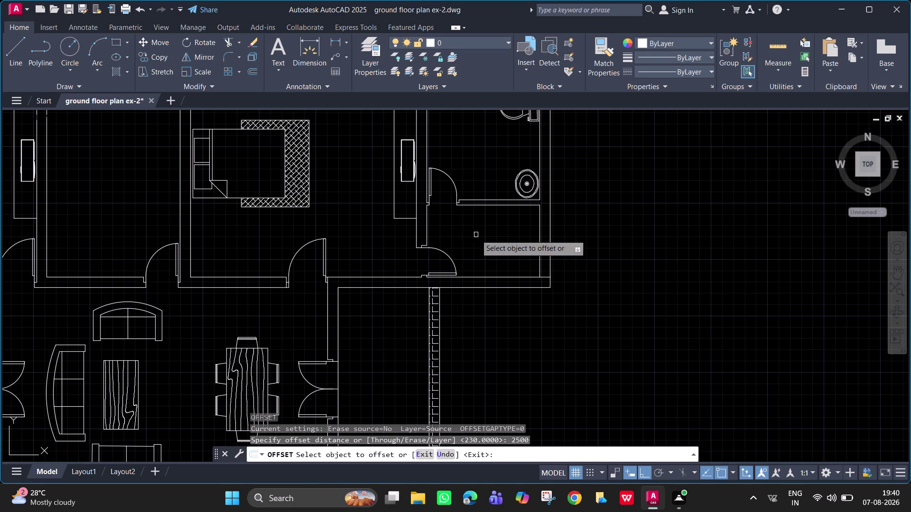
click(426, 229)
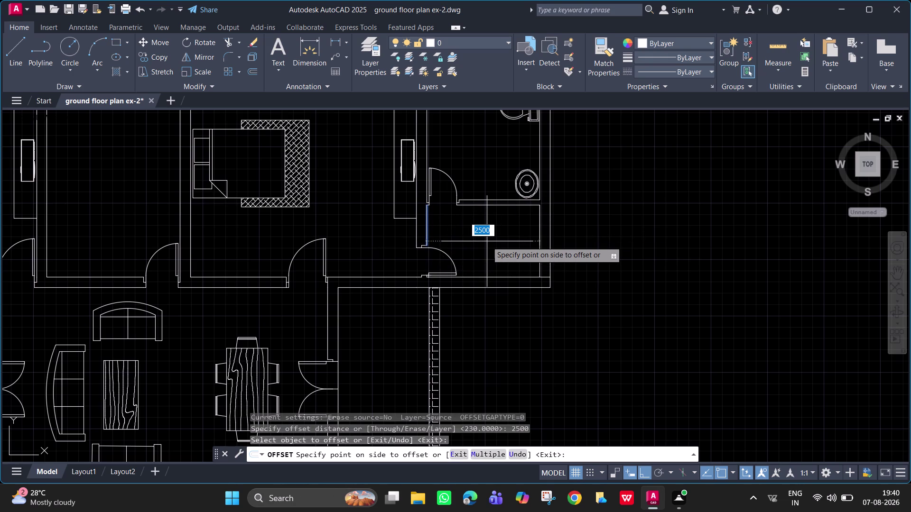
key(Escape)
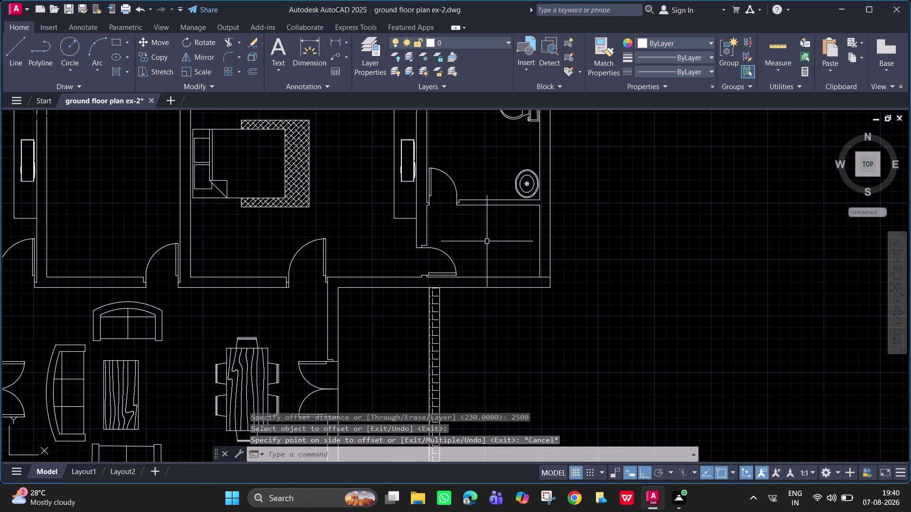
key(space)
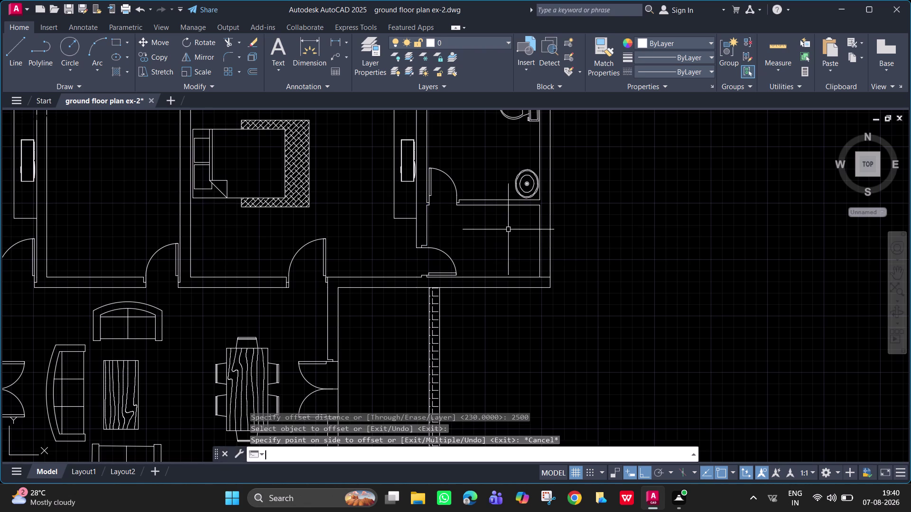
key(Escape)
text(l)
key(space)
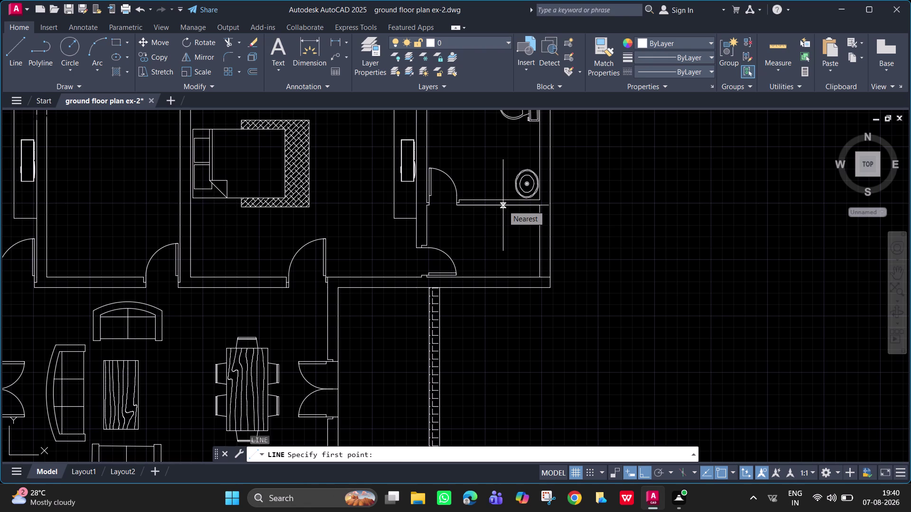
Draw a vertical line from the bathroom partition down to the lower wall.
click(503, 206)
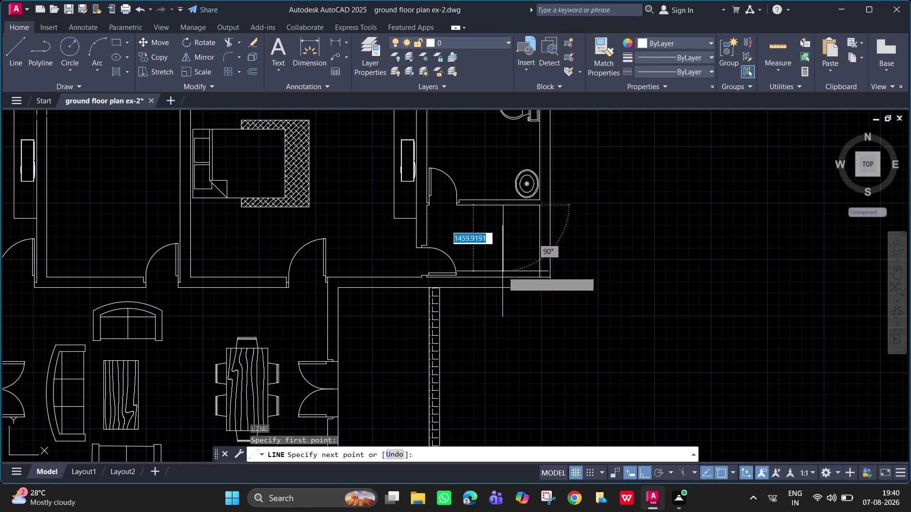
click(503, 277)
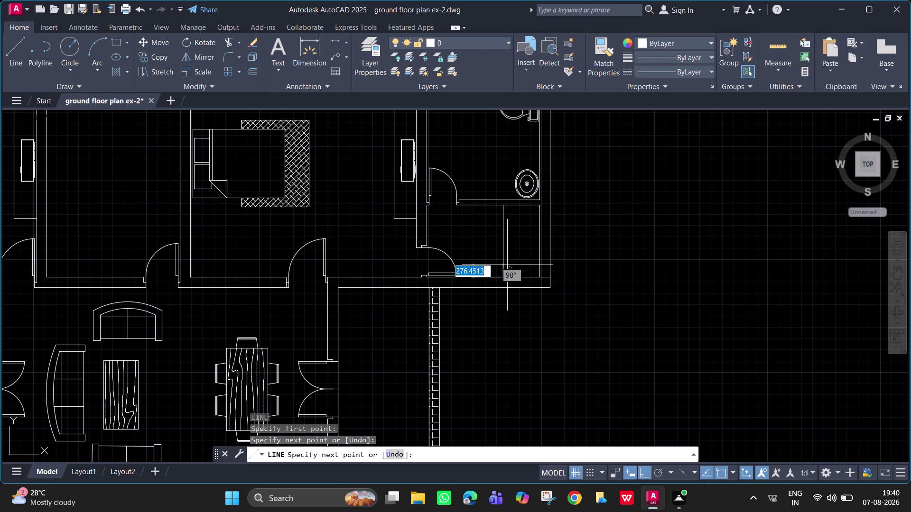
key(space)
key(space)
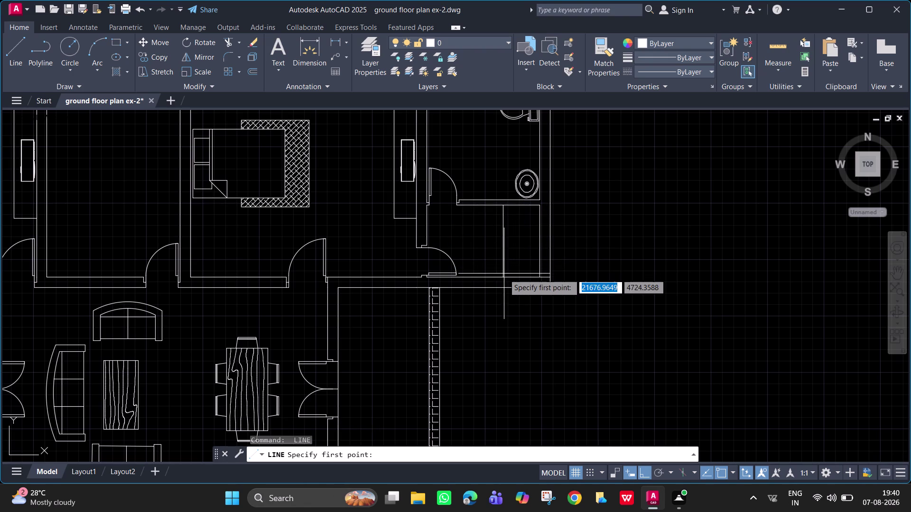
With Ortho off, draw two corner-to-corner diagonals across the right shower tray.
click(503, 279)
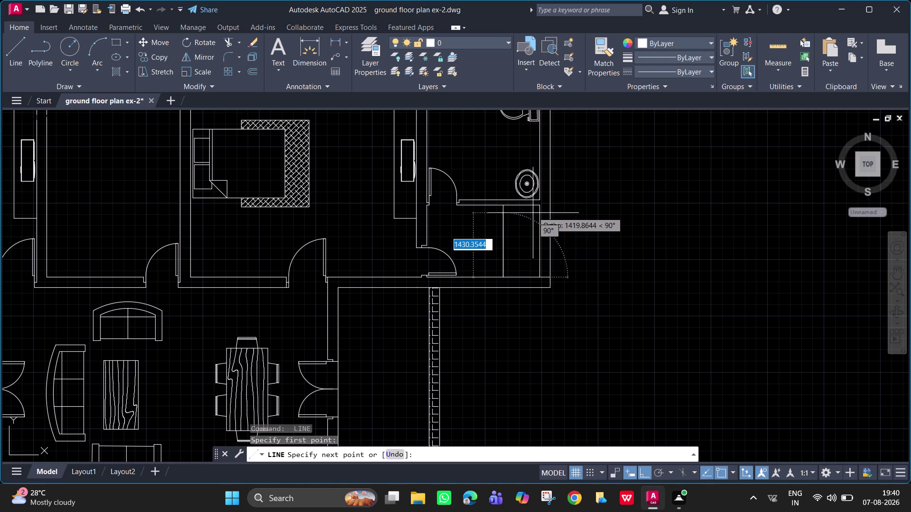
key(F8)
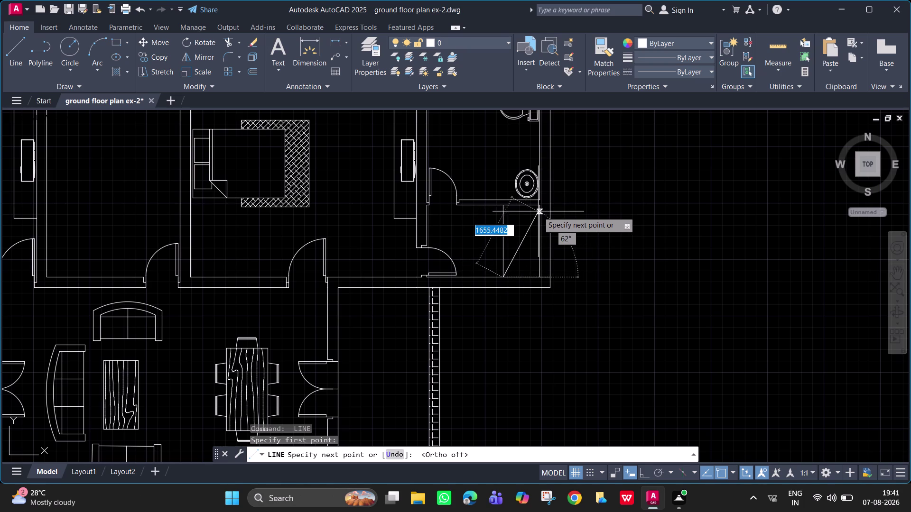
click(540, 204)
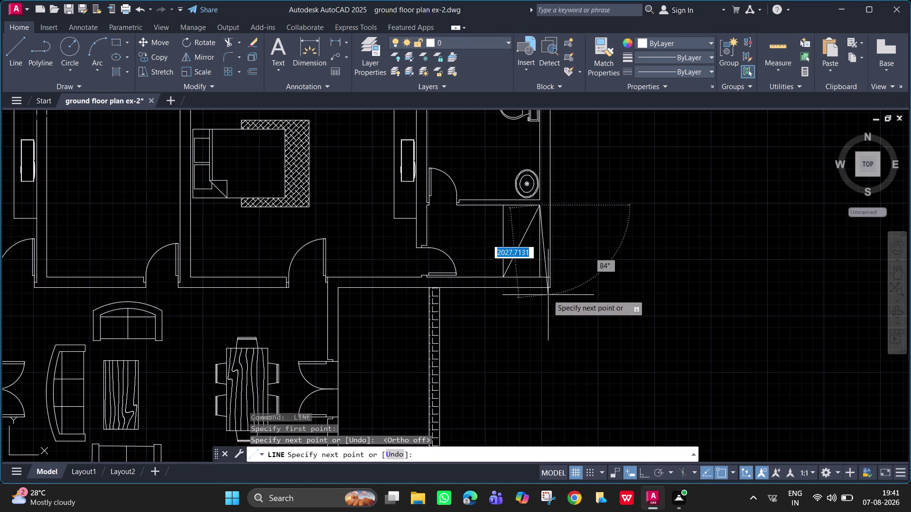
key(space)
key(space)
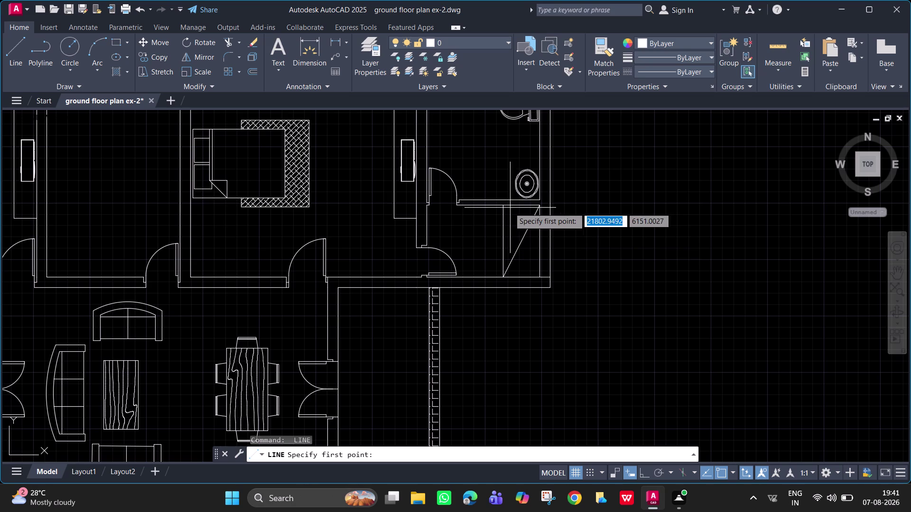
click(501, 206)
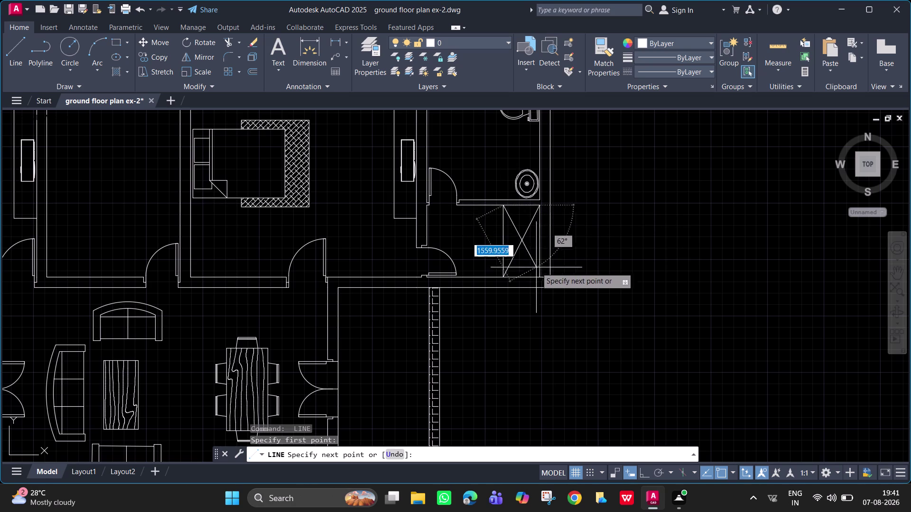
click(539, 276)
key(space)
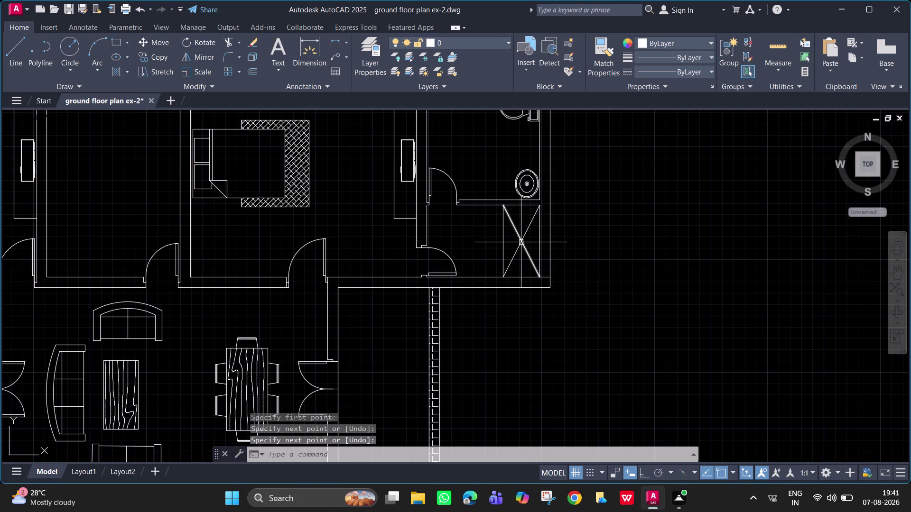
scroll(up, 3)
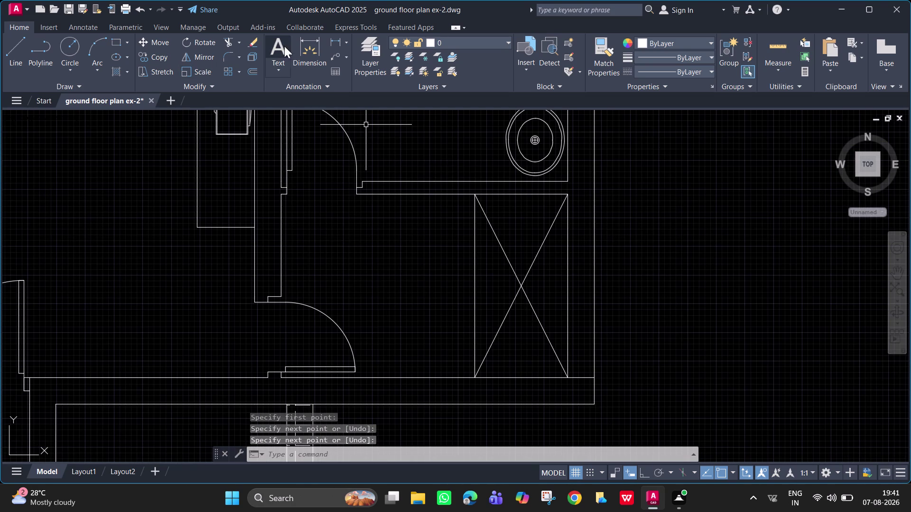
click(336, 40)
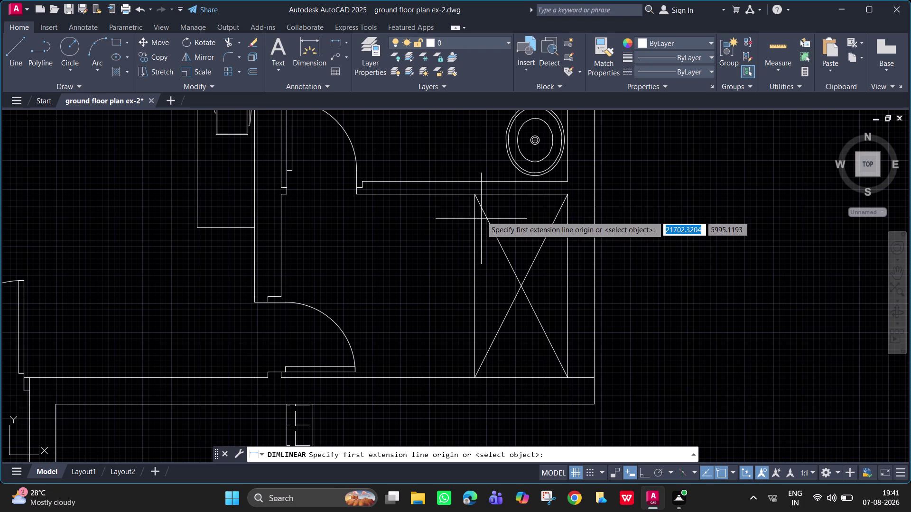
Measure the right shower tray's top edge (810.23), then erase that dimension.
click(476, 194)
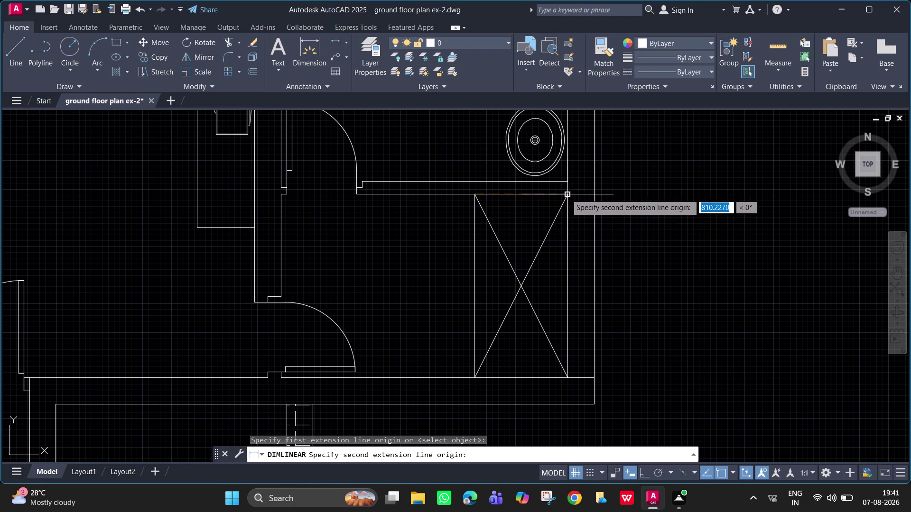
click(567, 195)
click(569, 185)
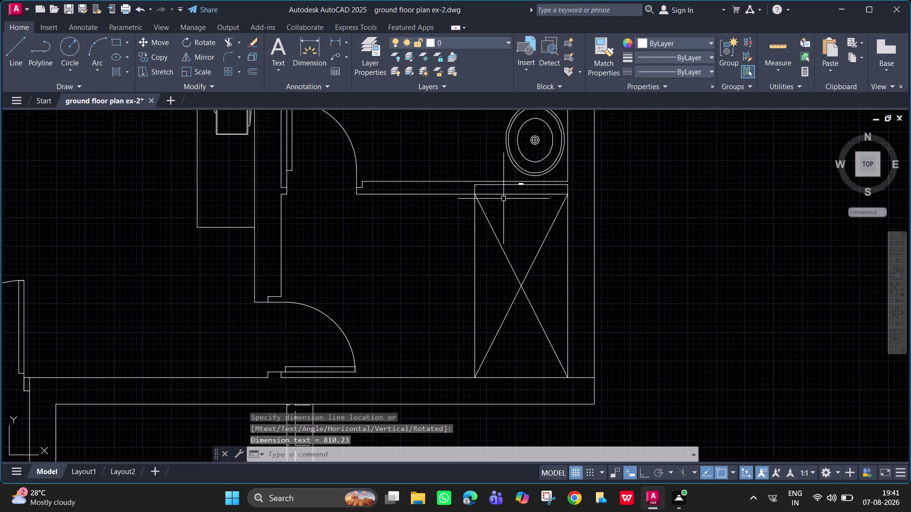
scroll(up, 3)
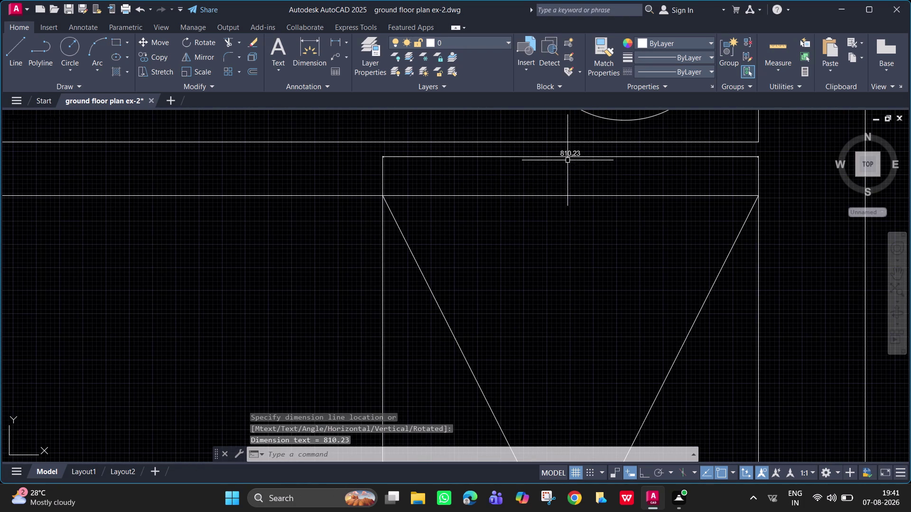
click(566, 157)
key(Delete)
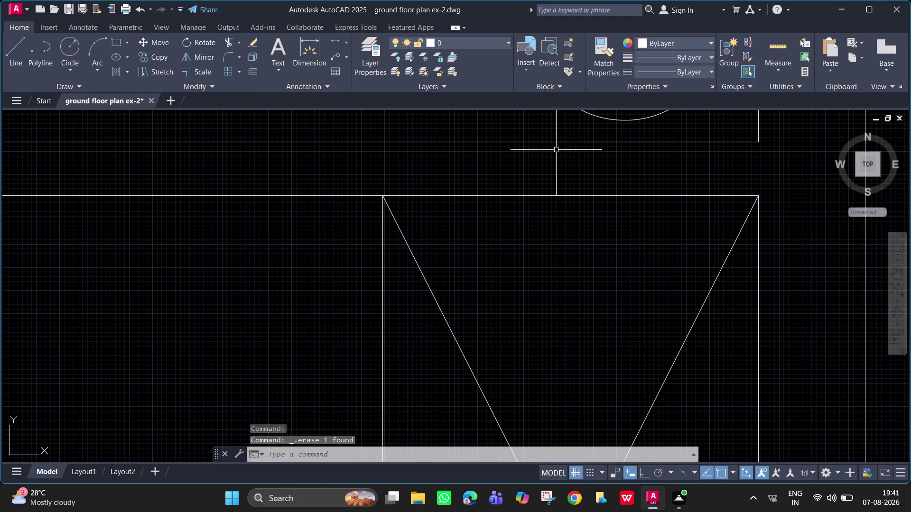
Pan over to the left bathroom and erase a stray object there.
scroll(down, 3)
middle_drag(467, 258, 909, 226)
scroll(down, 3)
middle_drag(309, 281, 869, 219)
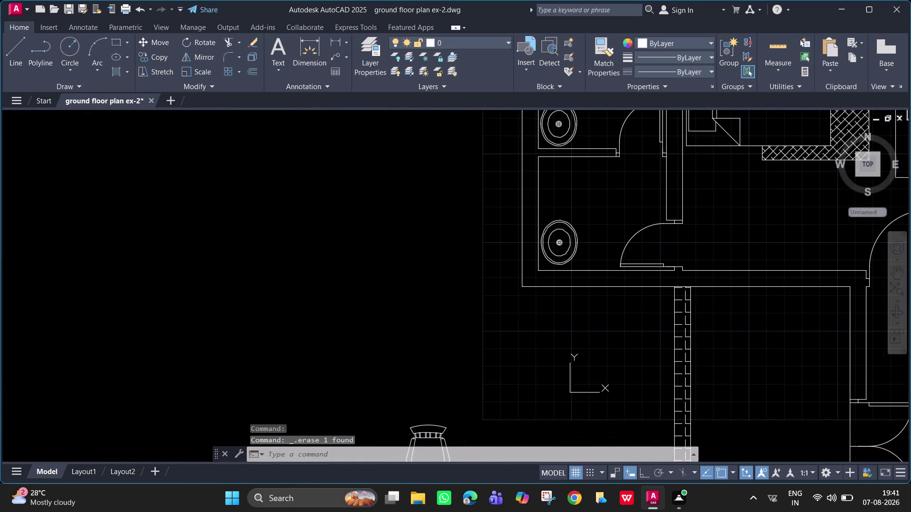
middle_drag(715, 221, 575, 235)
scroll(up, 3)
scroll(down, 3)
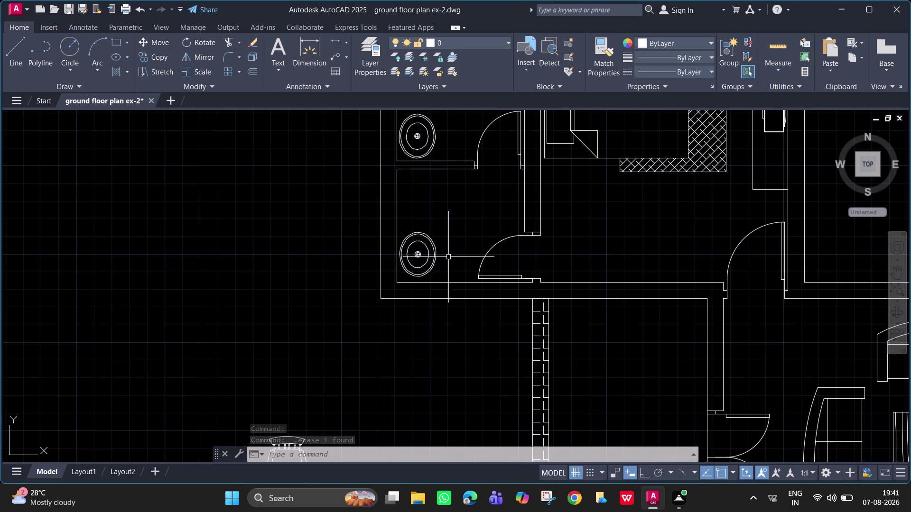
click(429, 256)
key(Delete)
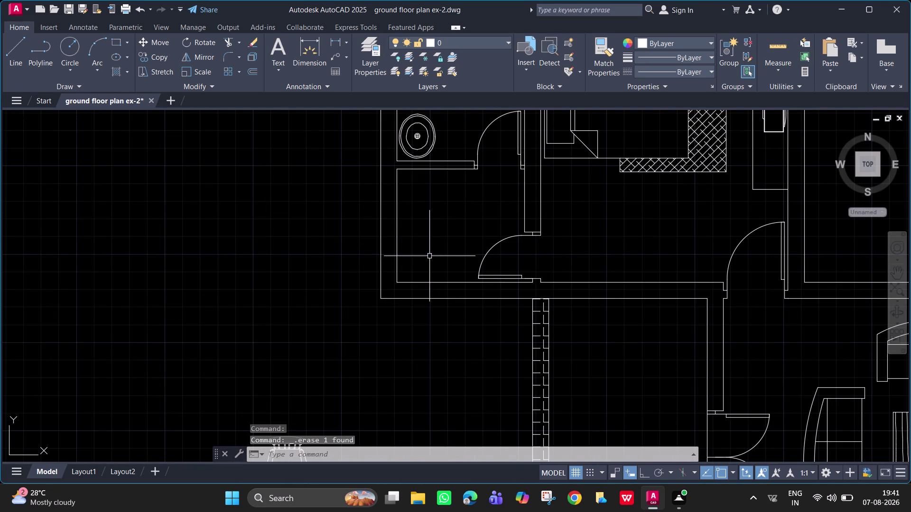
click(336, 40)
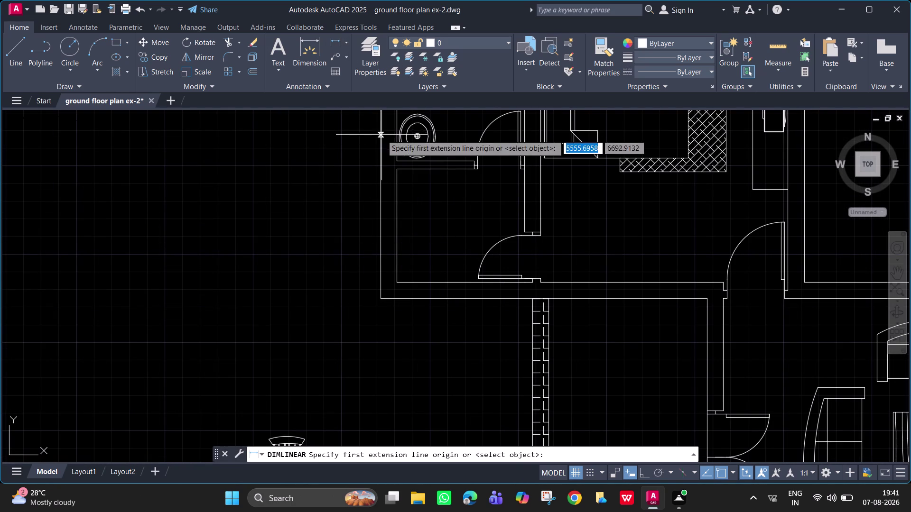
Place an 810 helper dimension from the left bathroom's inner wall corner.
click(396, 170)
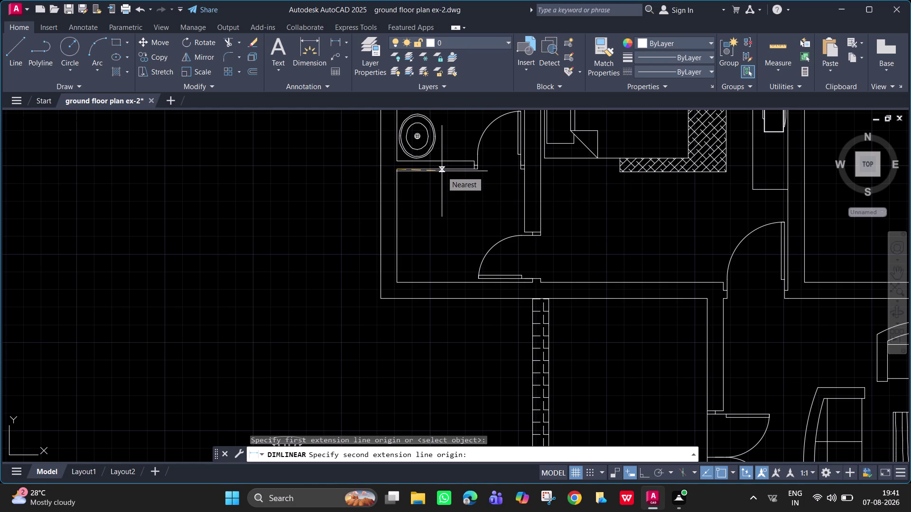
text(810)
key(Return)
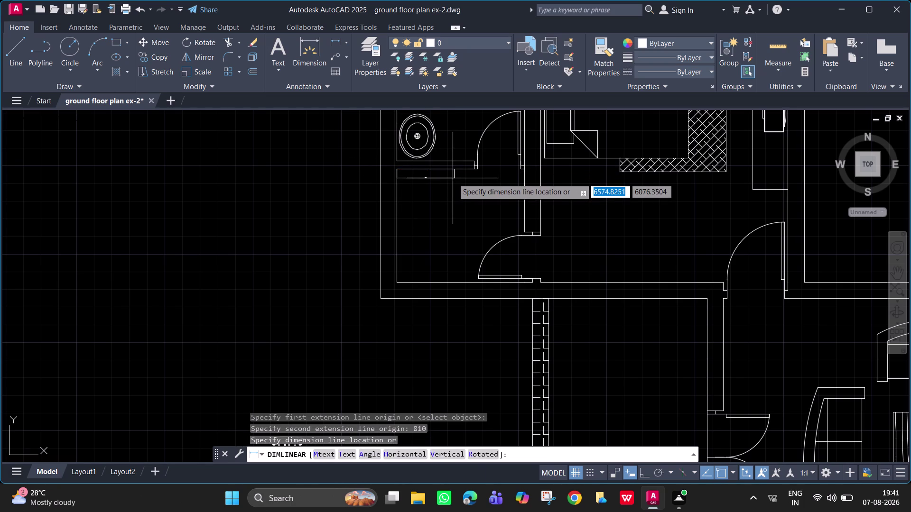
click(452, 175)
scroll(up, 3)
middle_drag(442, 183, 386, 221)
Draw the tray side line from the 810 mark to the lower wall, plus the first diagonal.
key(l)
key(space)
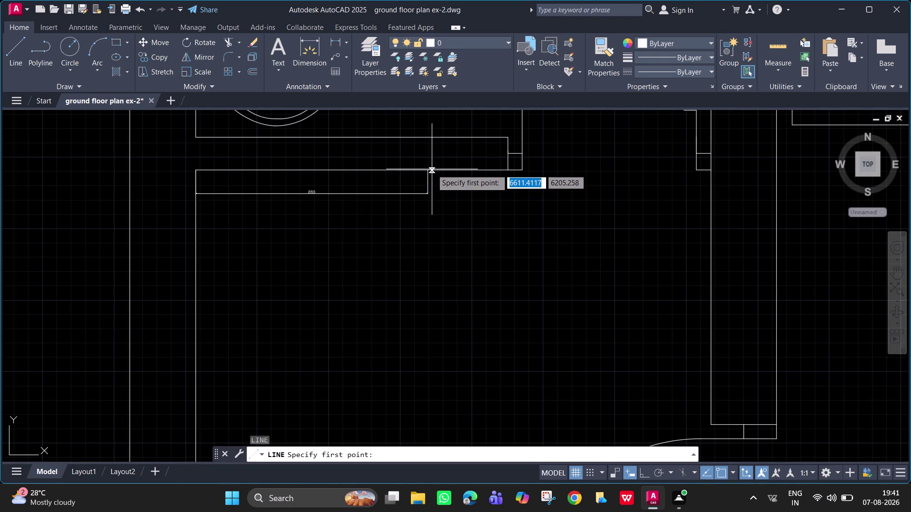
scroll(up, 3)
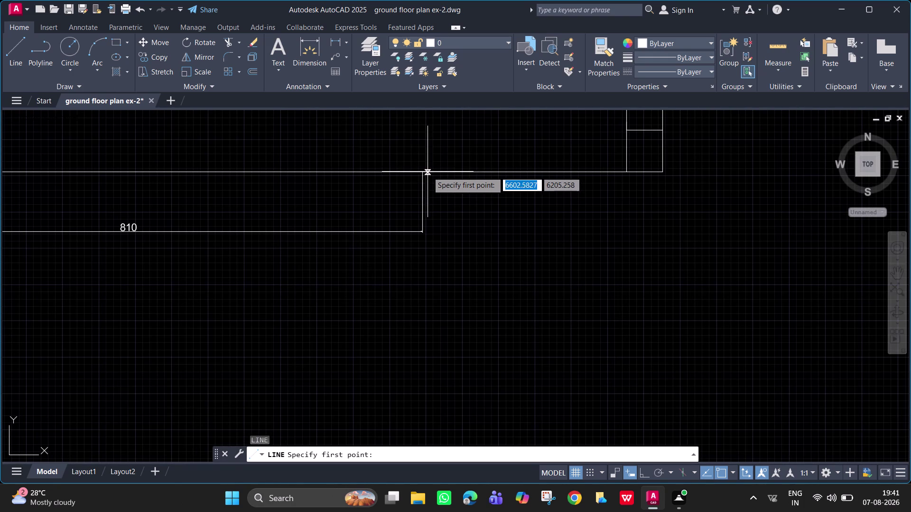
click(423, 172)
scroll(down, 3)
middle_drag(416, 283, 417, 212)
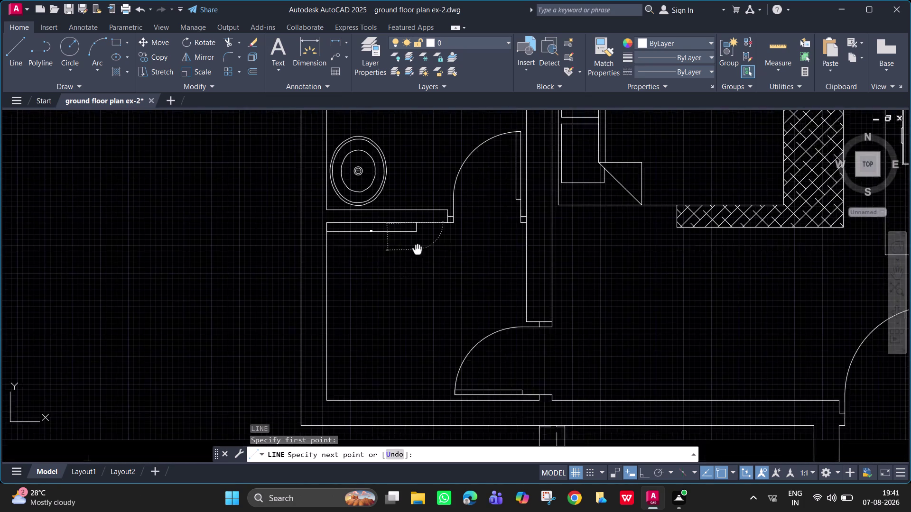
middle_drag(417, 213, 414, 177)
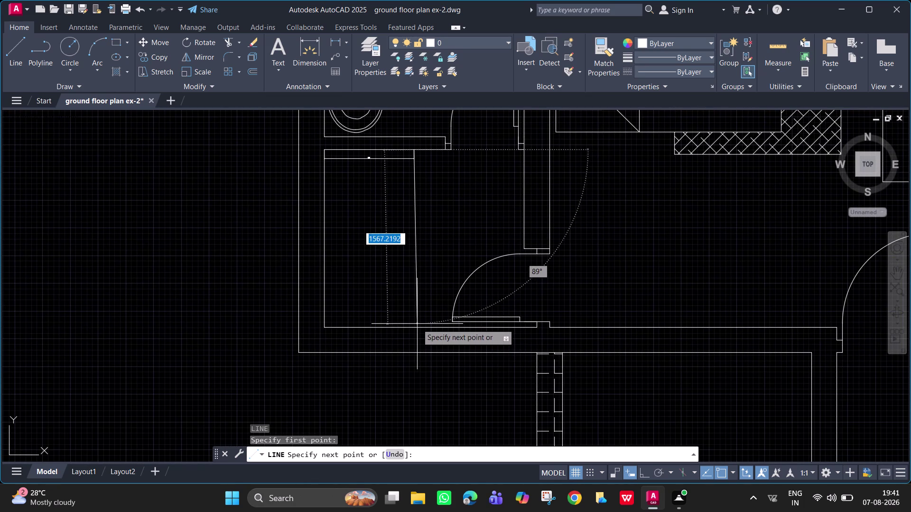
click(413, 328)
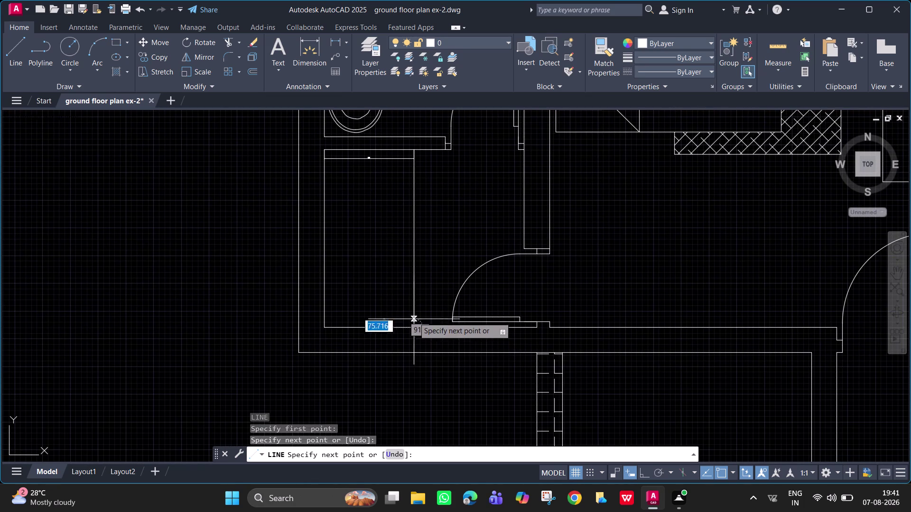
click(325, 151)
key(space)
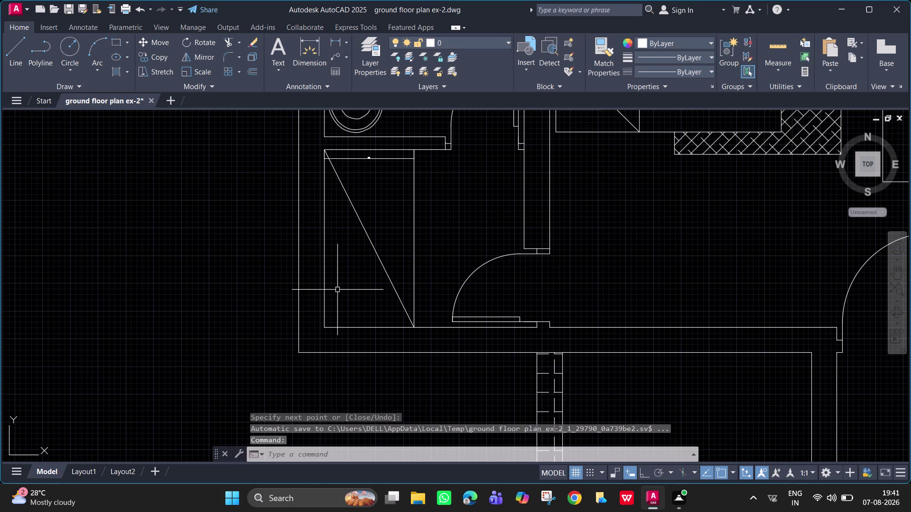
Draw the second tray diagonal and erase the 810 helper dimension.
key(space)
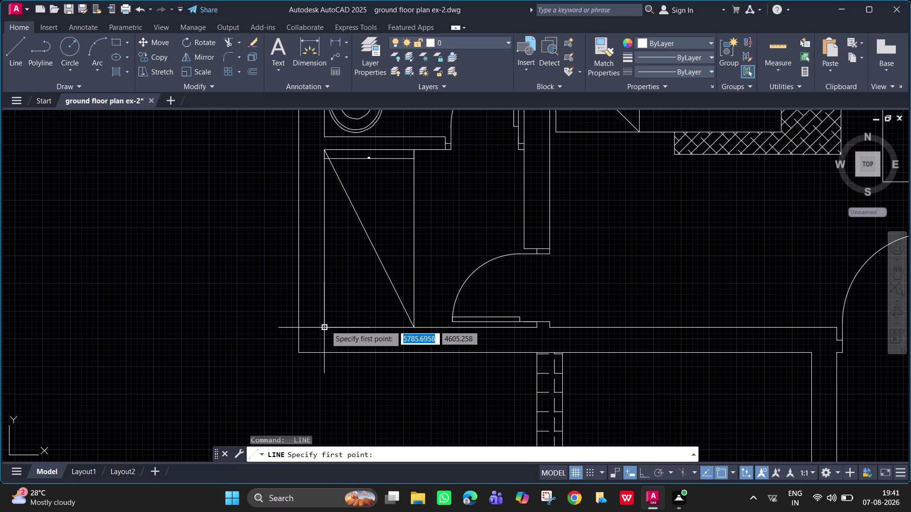
click(325, 326)
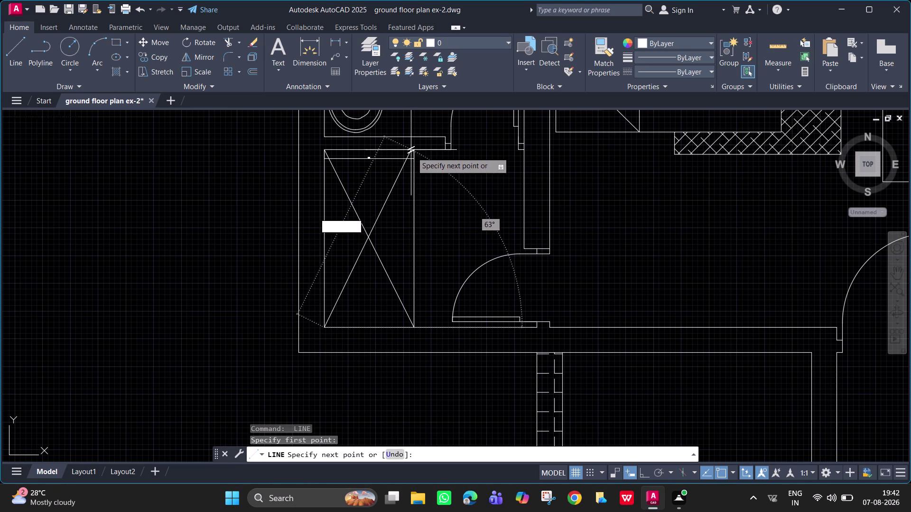
click(416, 151)
key(space)
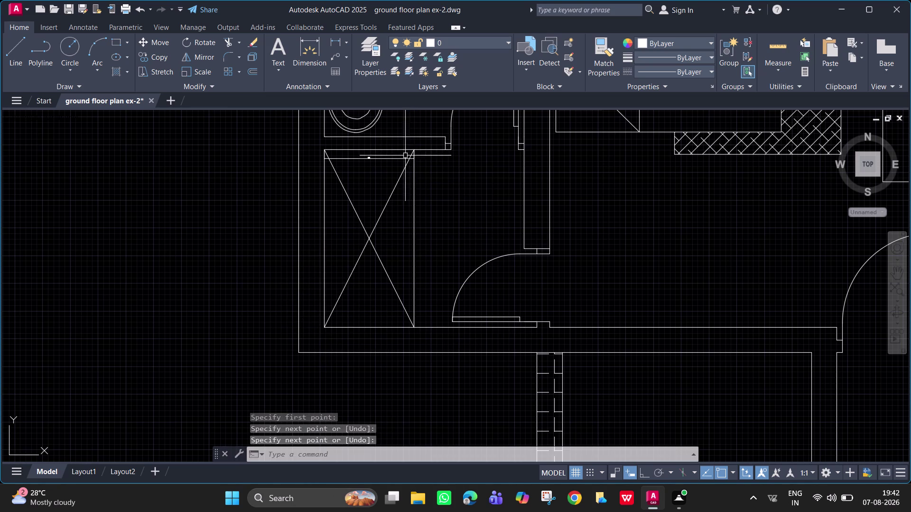
click(398, 159)
key(Delete)
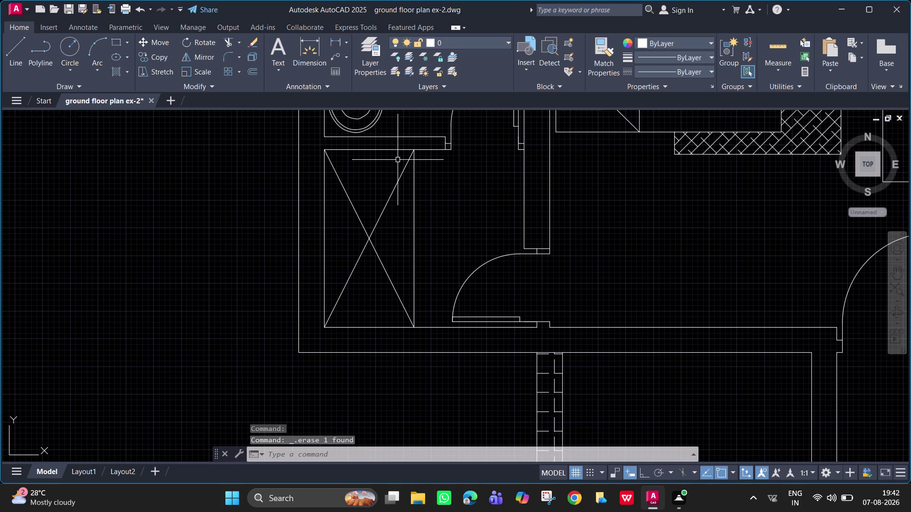
scroll(down, 3)
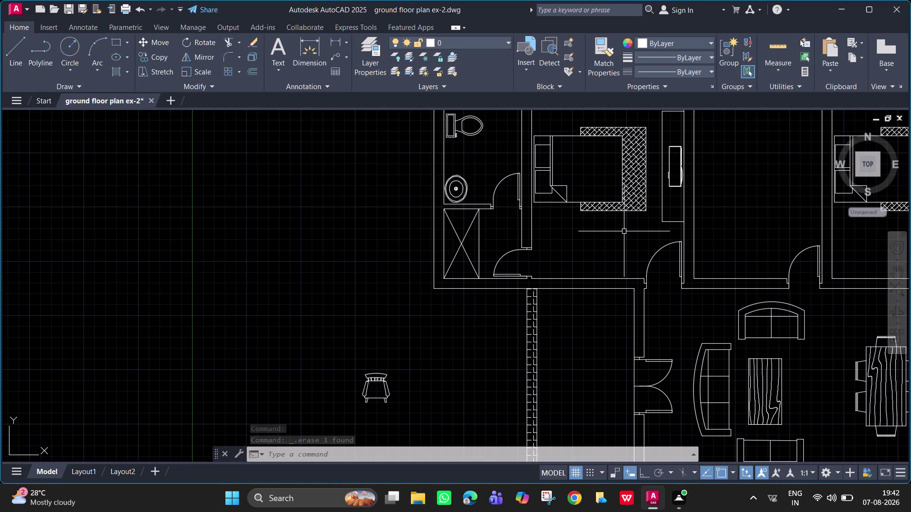
Erase a stray object and both old diagonals of the left shower tray.
scroll(down, 3)
middle_drag(597, 229, 568, 231)
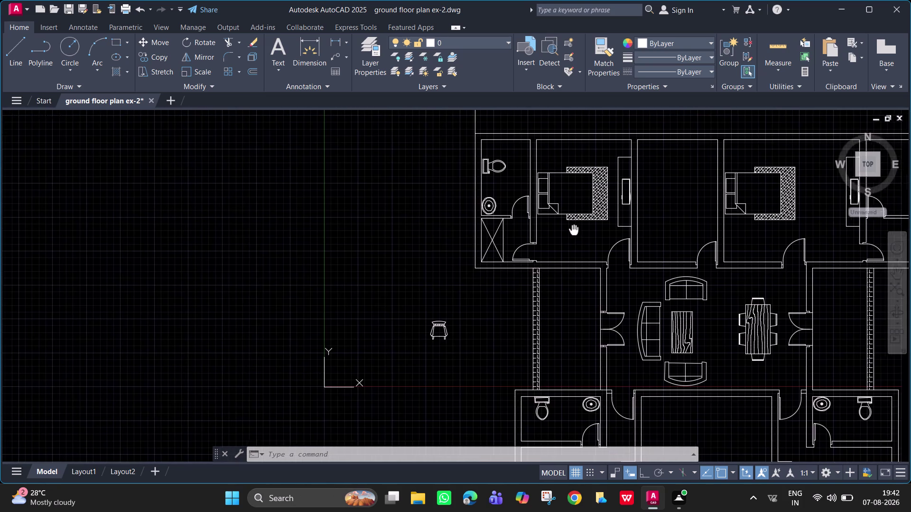
middle_drag(568, 231, 488, 237)
click(414, 241)
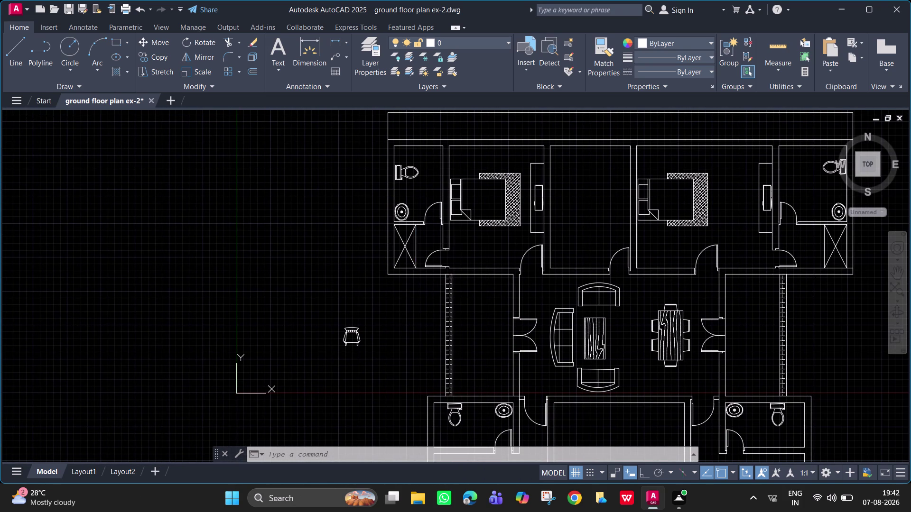
key(Delete)
scroll(up, 3)
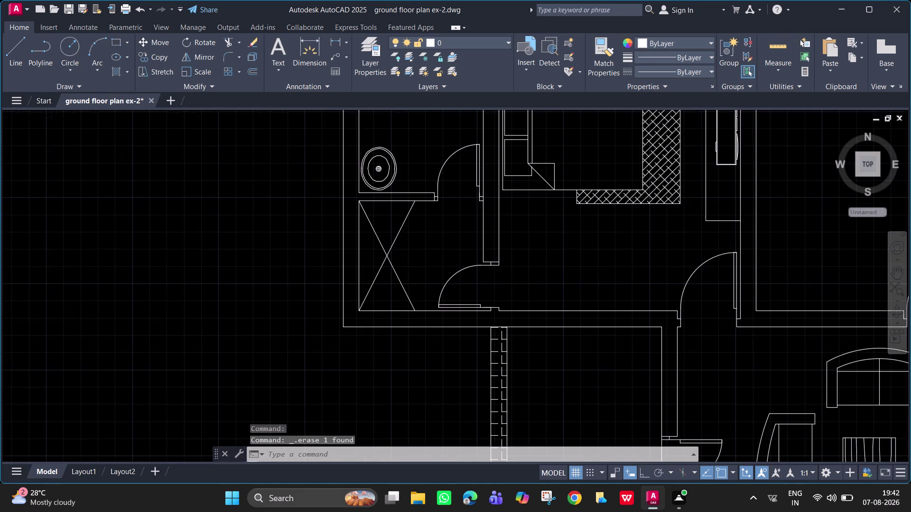
click(402, 202)
key(Delete)
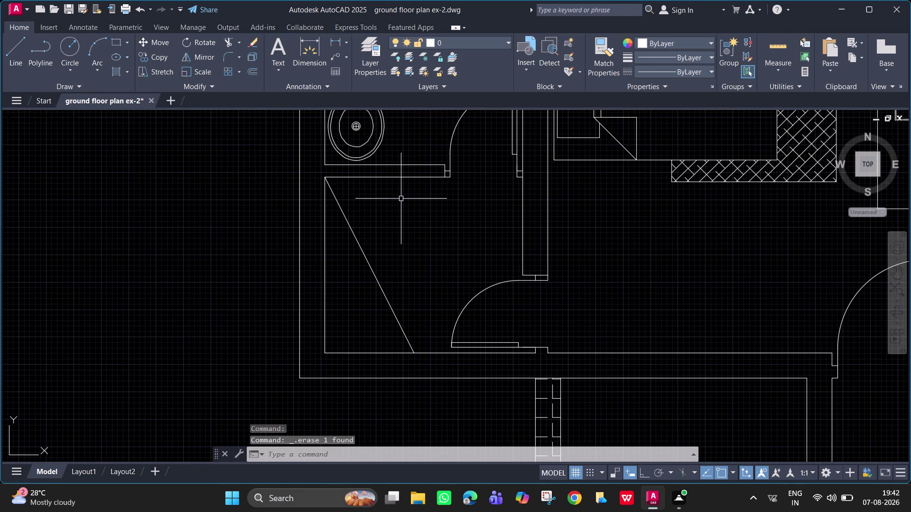
click(385, 292)
key(Delete)
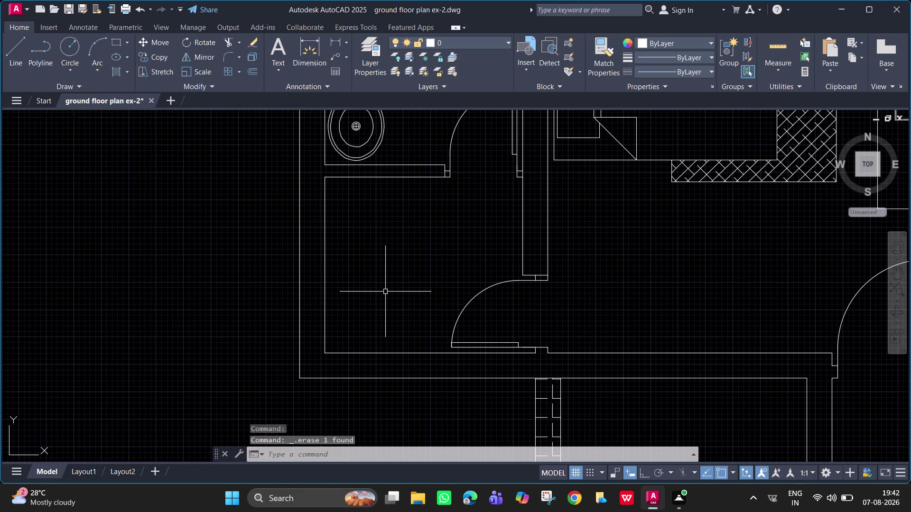
Draw the tray's vertical edge line and a diagonal to its top-left corner.
text(l)
key(space)
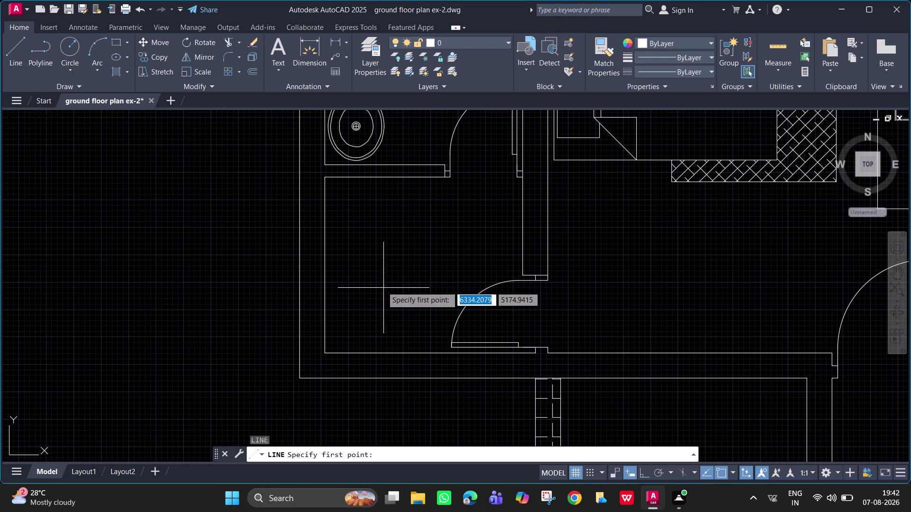
click(378, 176)
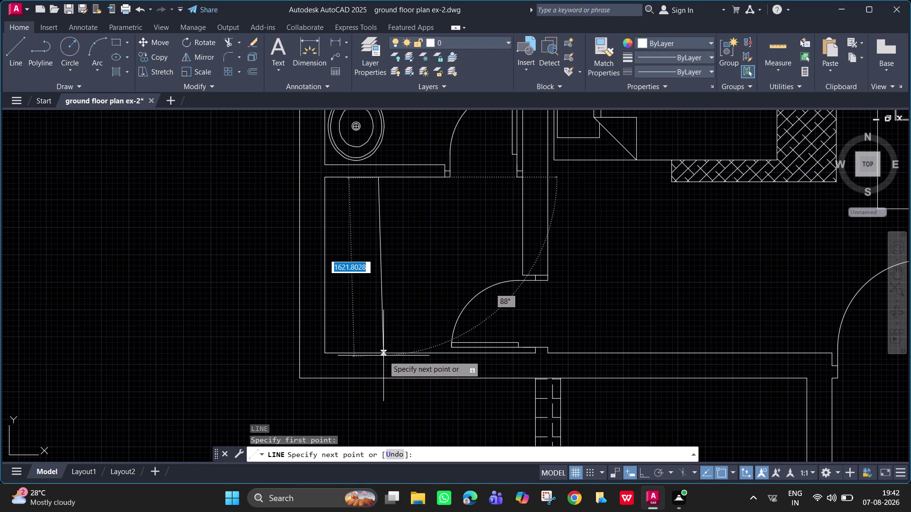
click(378, 352)
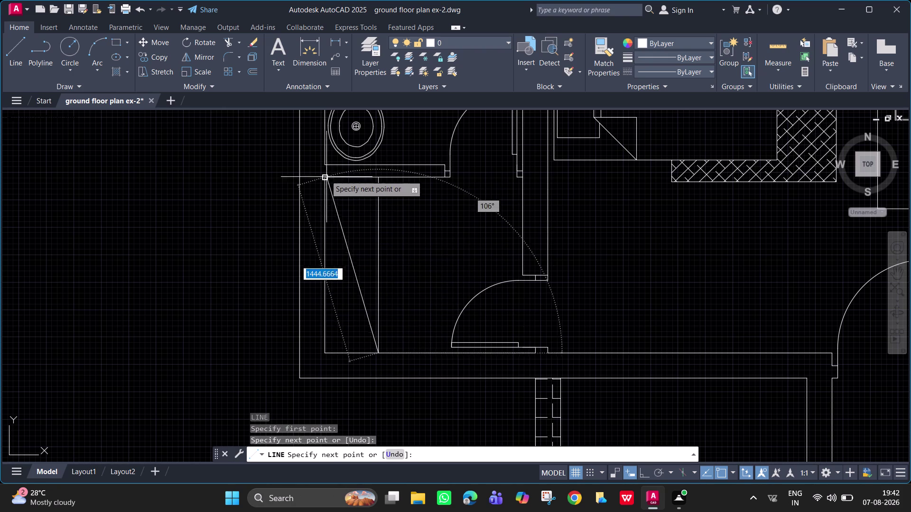
click(324, 176)
key(space)
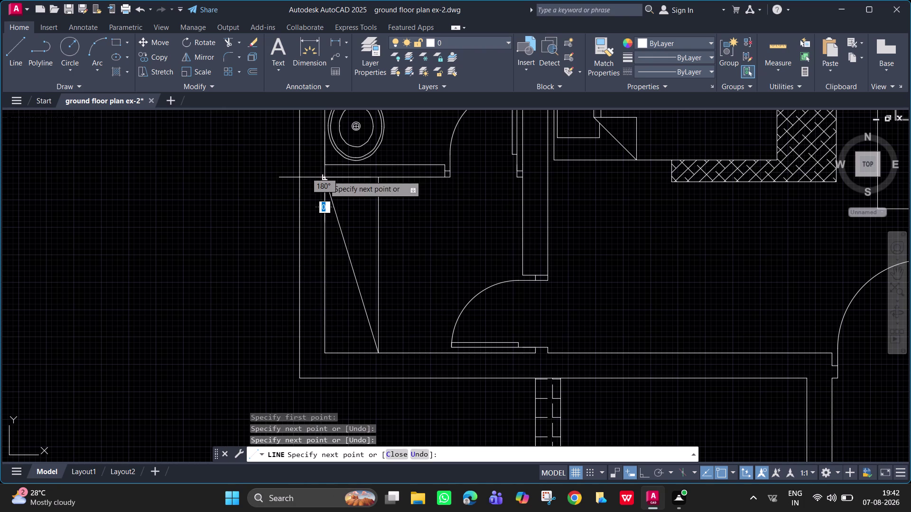
key(space)
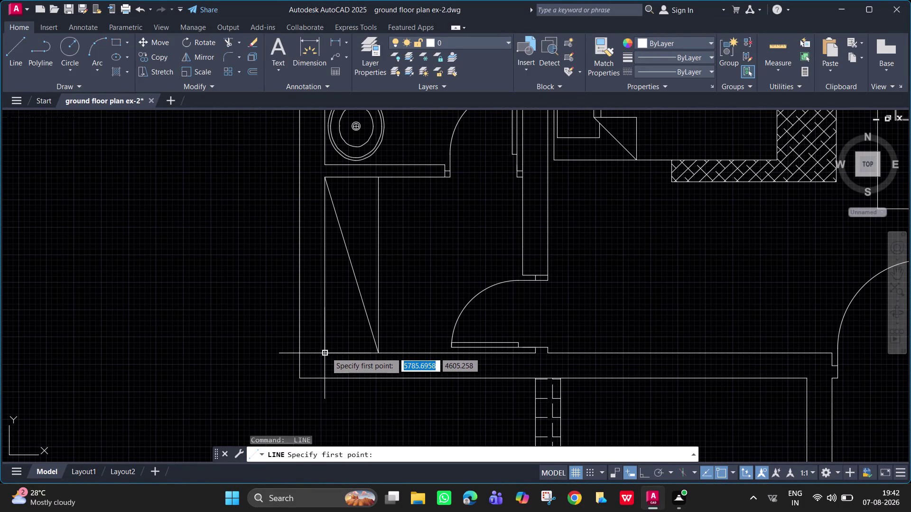
Draw the second diagonal from the tray's bottom-left to its top-right corner.
click(326, 353)
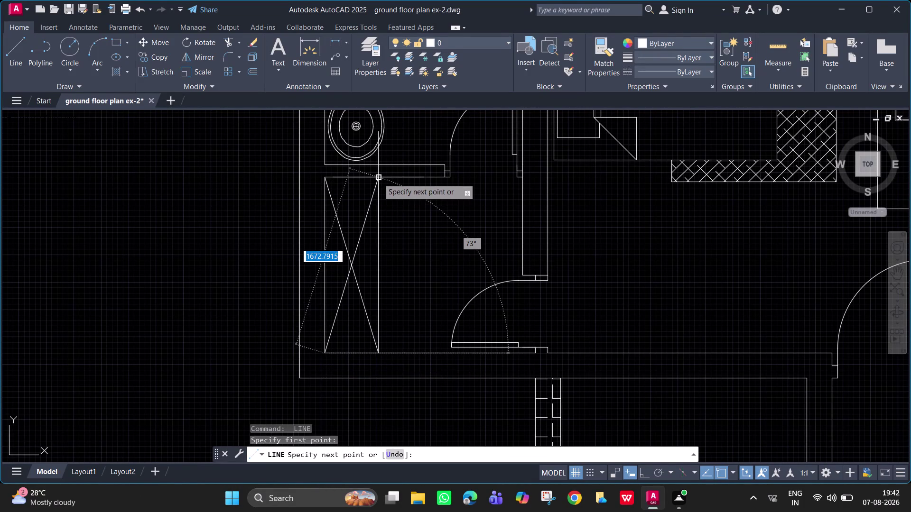
click(379, 179)
key(space)
scroll(down, 3)
middle_drag(619, 238, 413, 256)
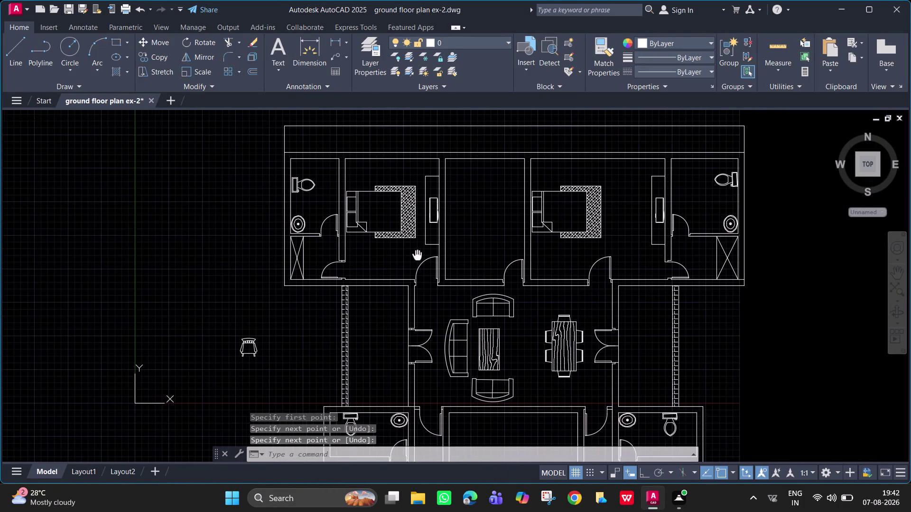
middle_drag(412, 256, 387, 256)
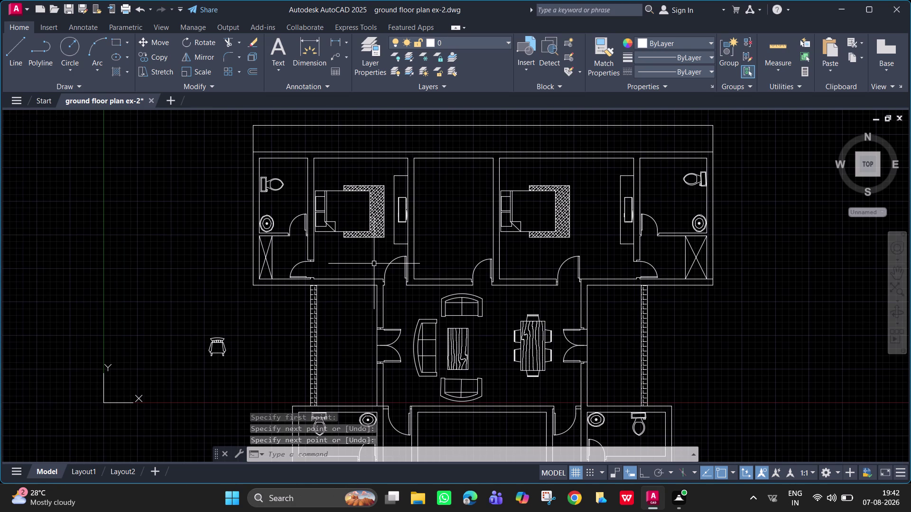
scroll(down, 3)
middle_drag(461, 289, 420, 258)
scroll(up, 3)
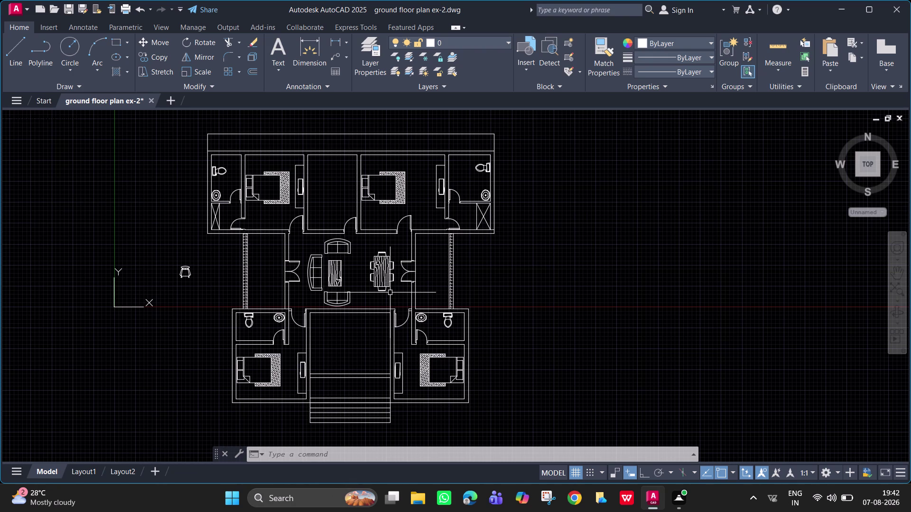
scroll(up, 3)
scroll(down, 3)
middle_drag(434, 248, 468, 231)
scroll(up, 3)
scroll(up, 3)
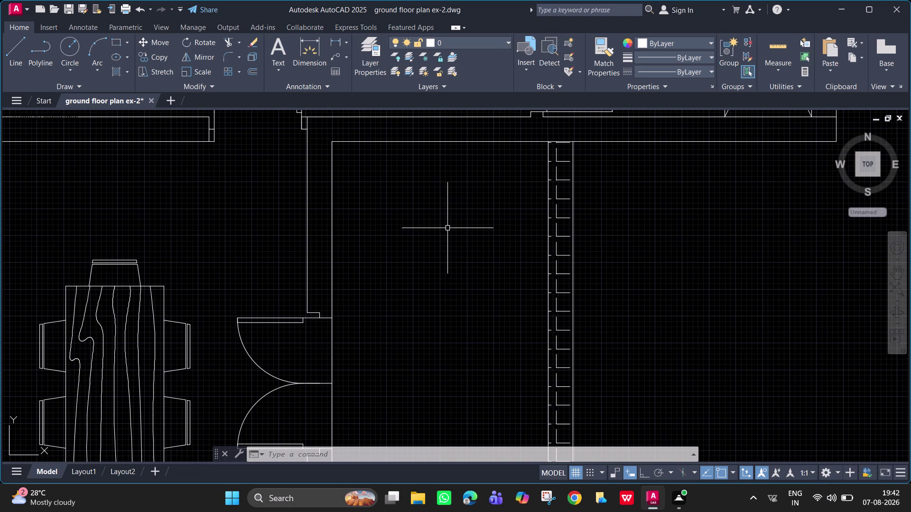
text(l)
key(space)
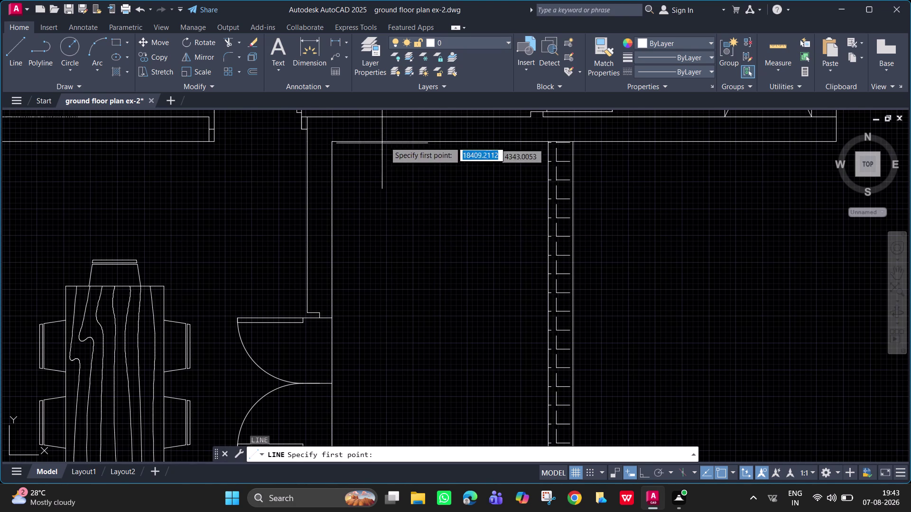
click(411, 142)
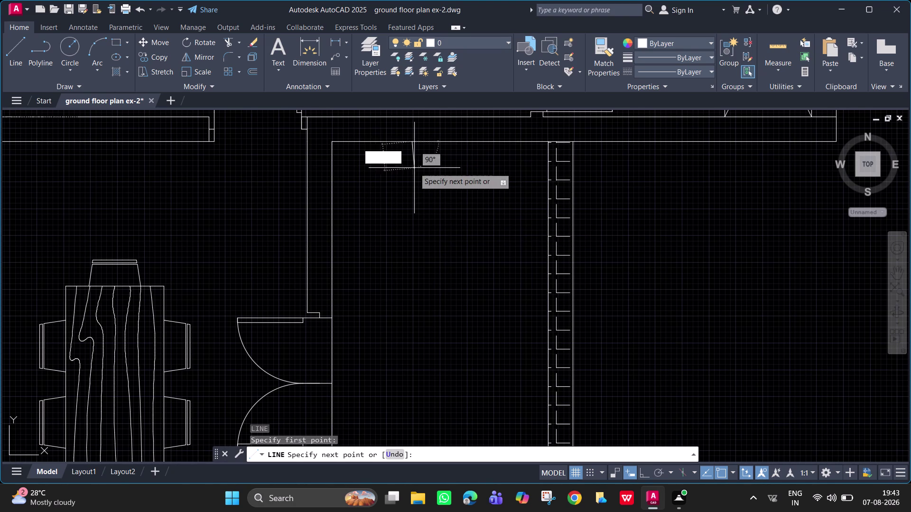
key(F8)
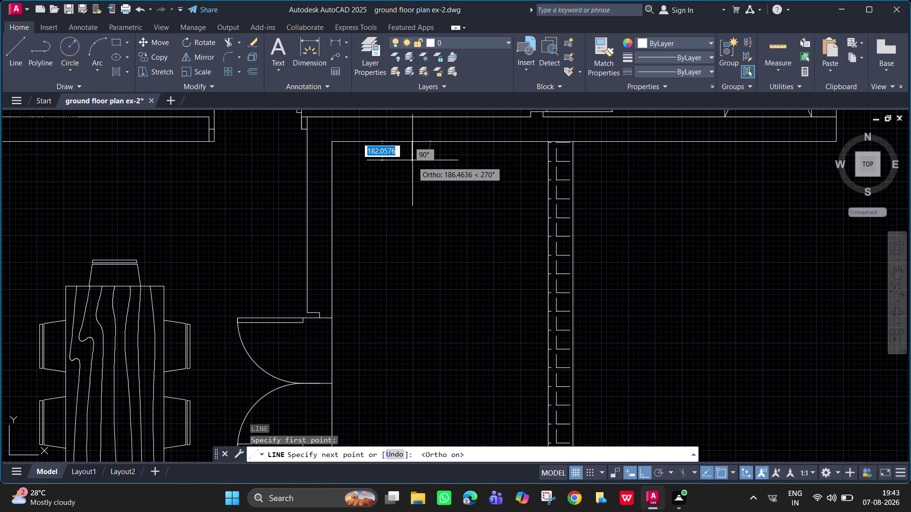
key(Escape)
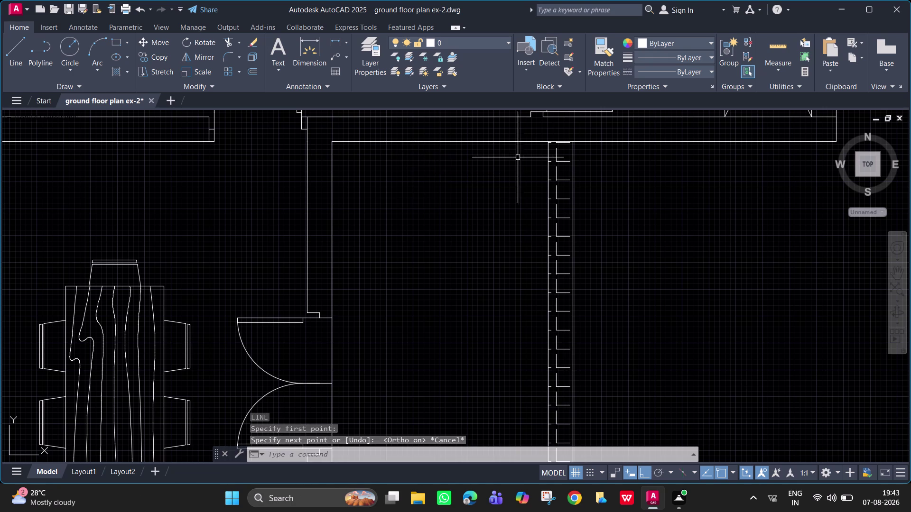
key(space)
click(537, 155)
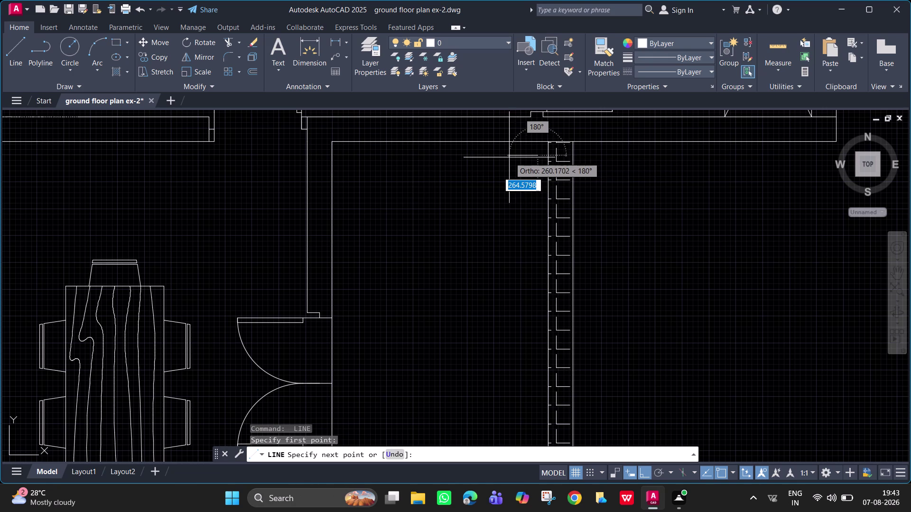
key(Escape)
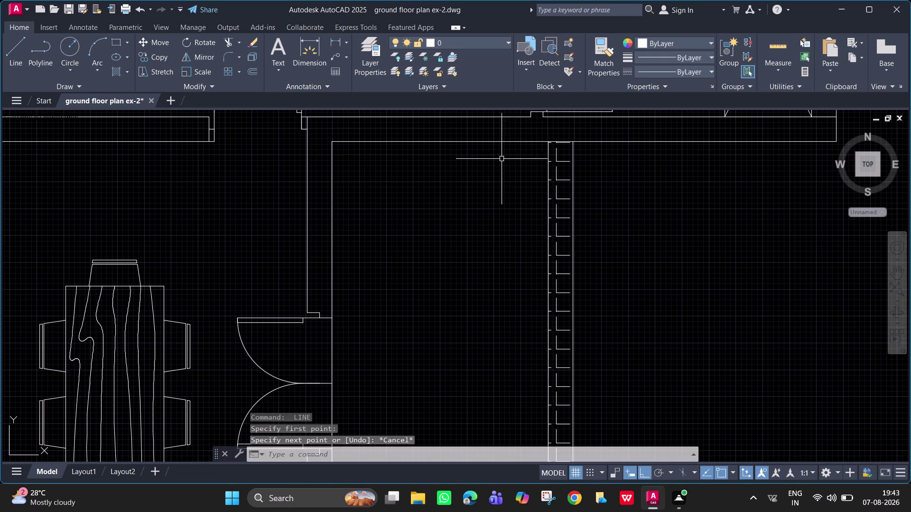
scroll(down, 3)
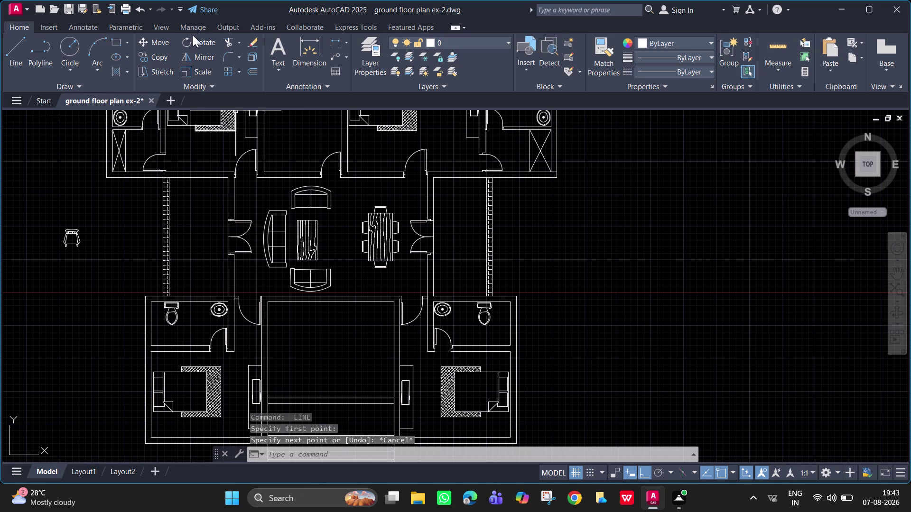
Start a new hatch and try the MUDST pattern from the pattern gallery.
text(h)
key(space)
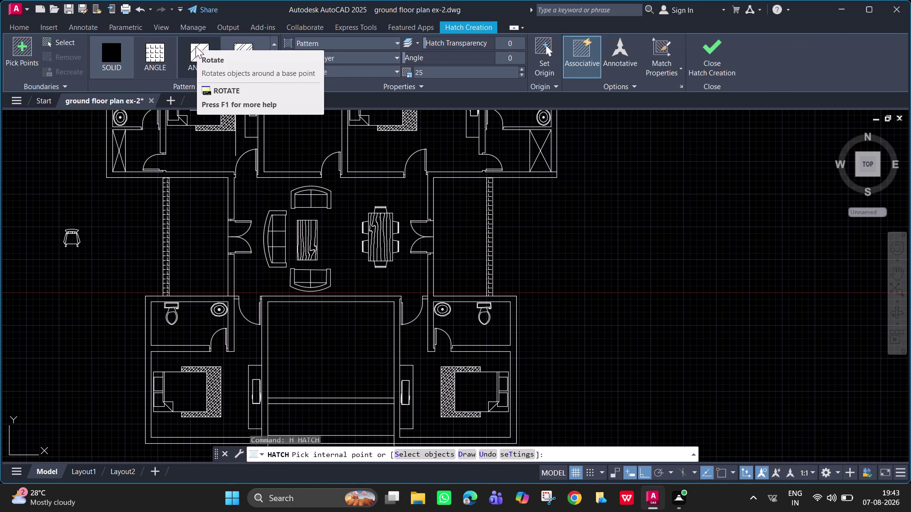
click(274, 77)
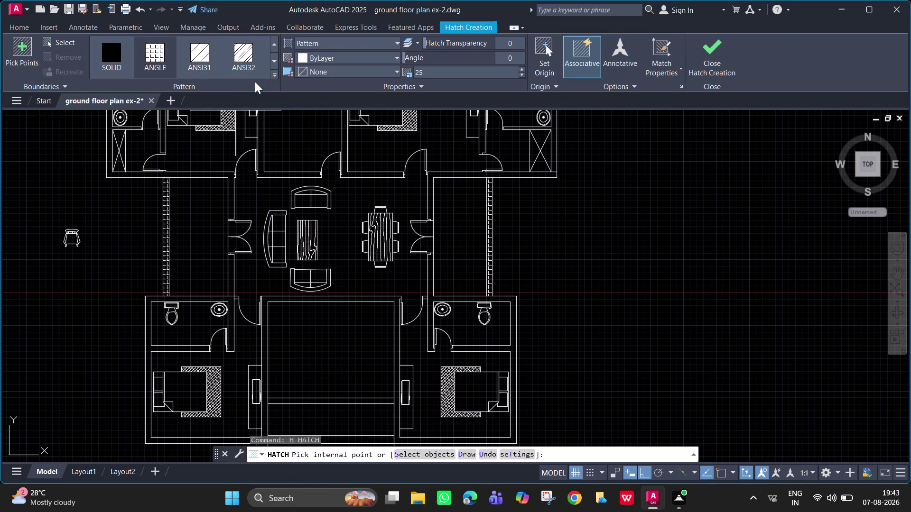
click(276, 72)
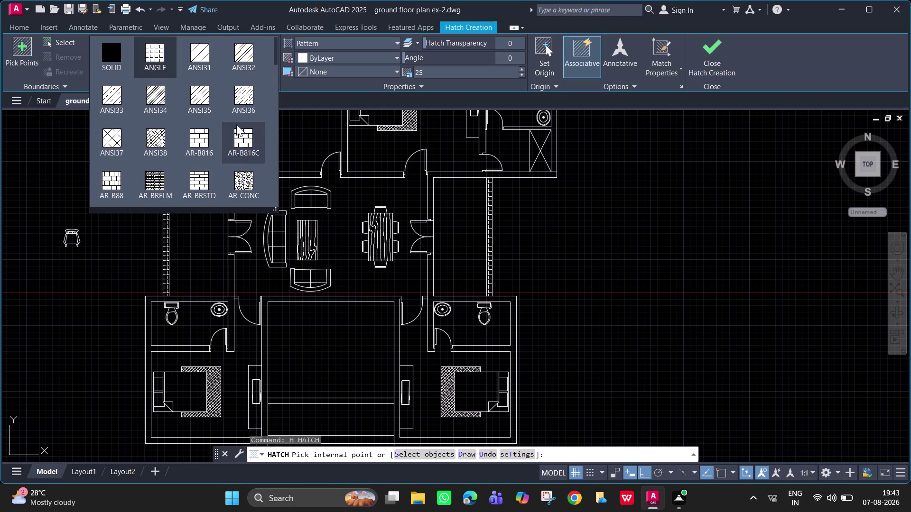
scroll(down, 3)
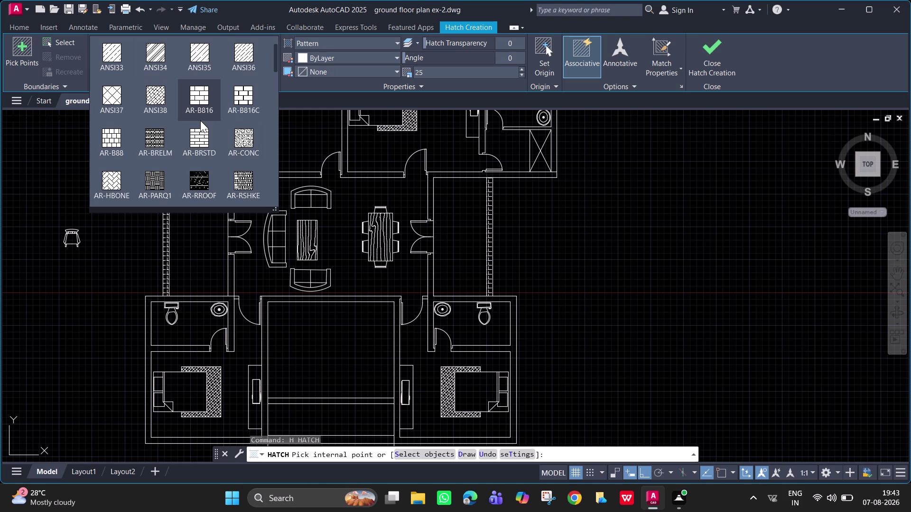
scroll(down, 3)
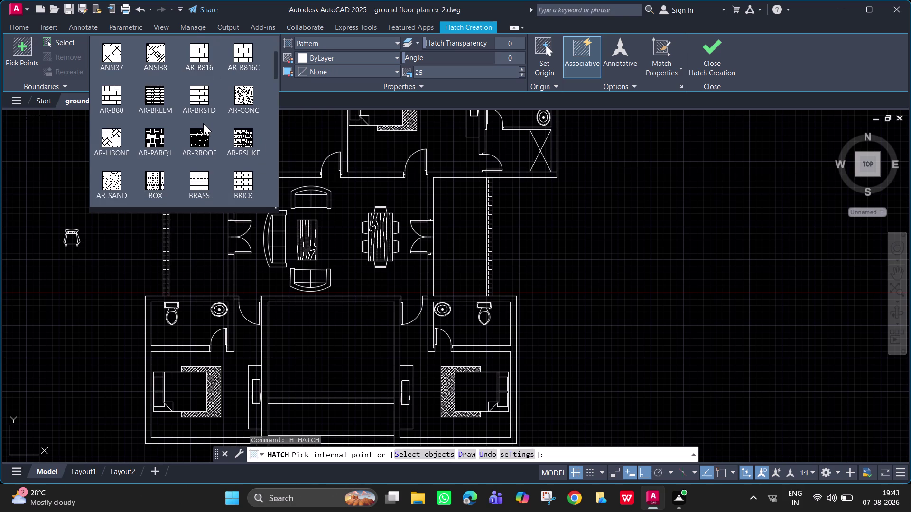
scroll(down, 3)
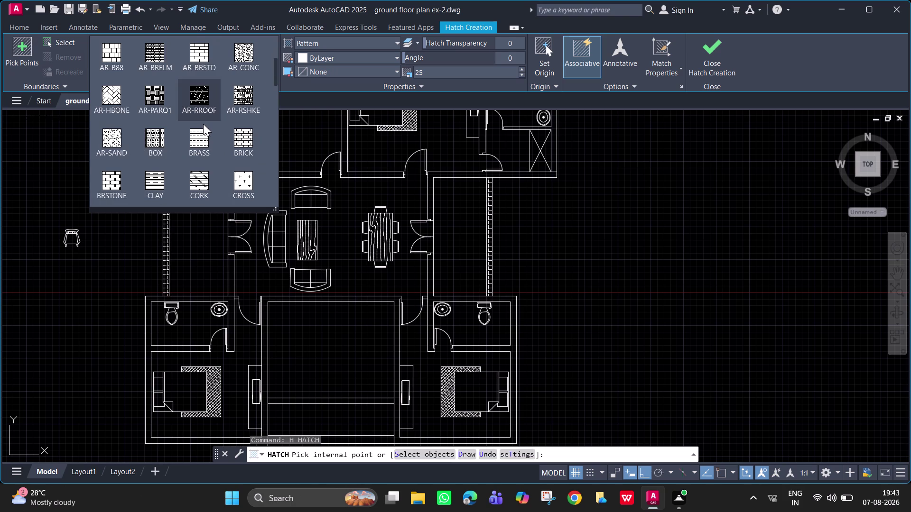
scroll(down, 3)
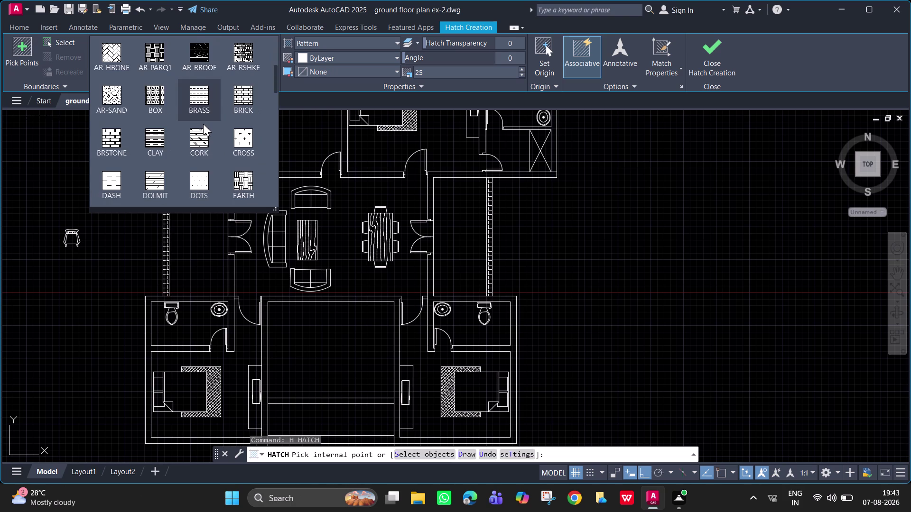
scroll(down, 3)
scroll(down, 3)
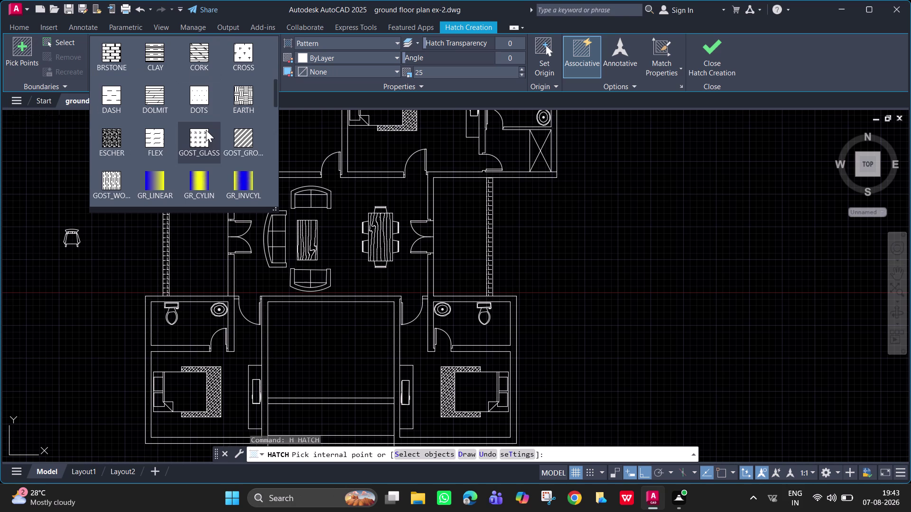
scroll(down, 3)
scroll(down, 3)
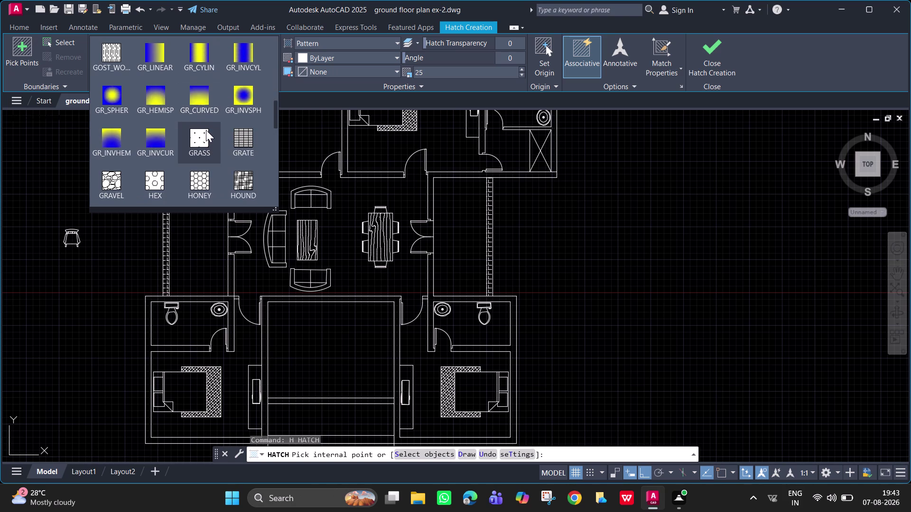
scroll(down, 3)
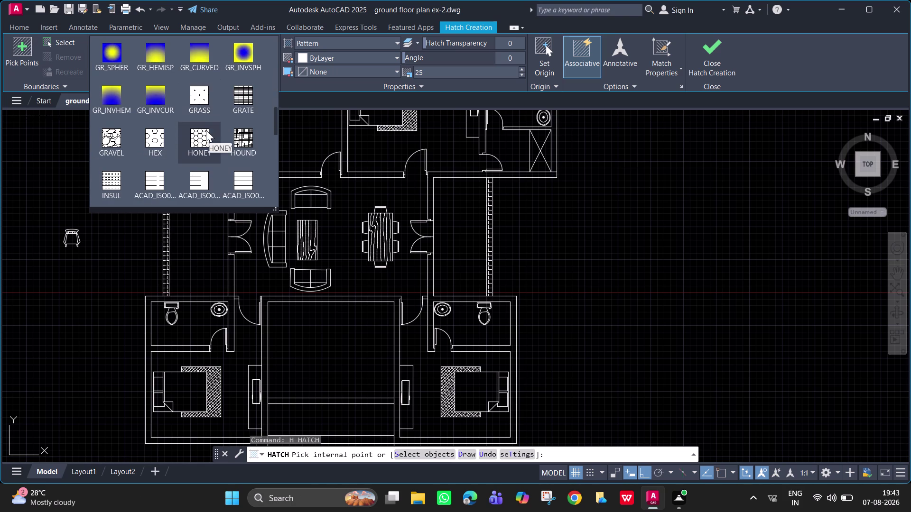
scroll(down, 3)
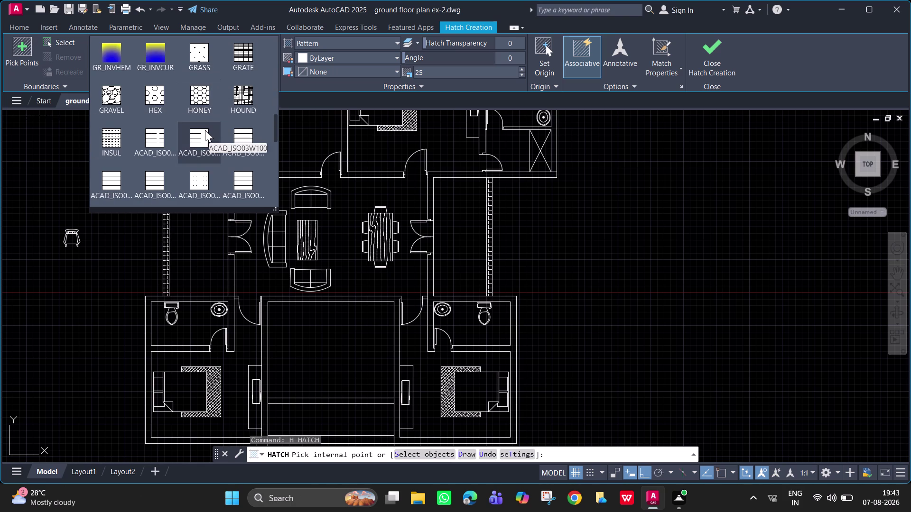
scroll(down, 3)
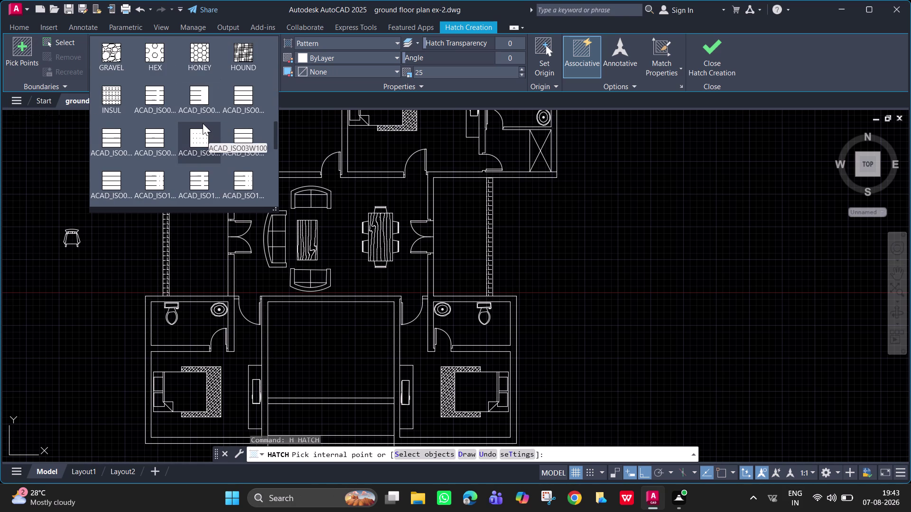
scroll(down, 3)
scroll(down, 3)
scroll(down, 3)
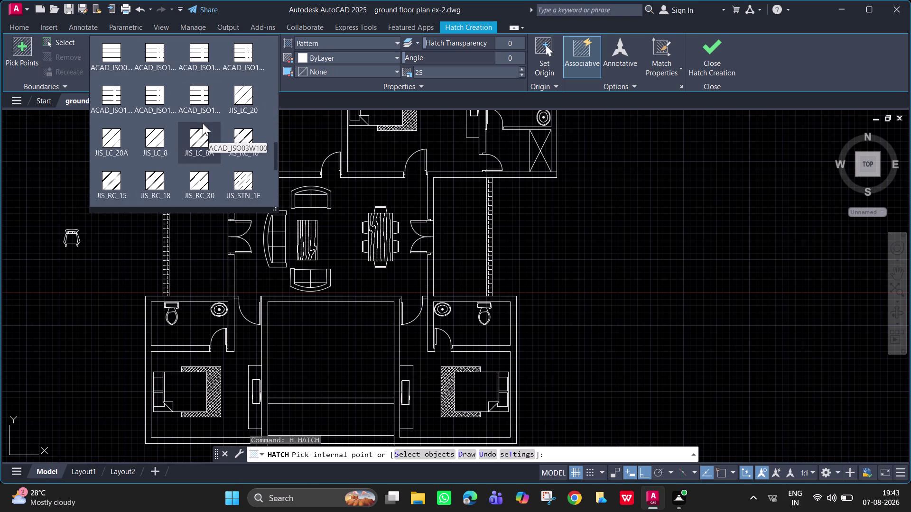
scroll(down, 3)
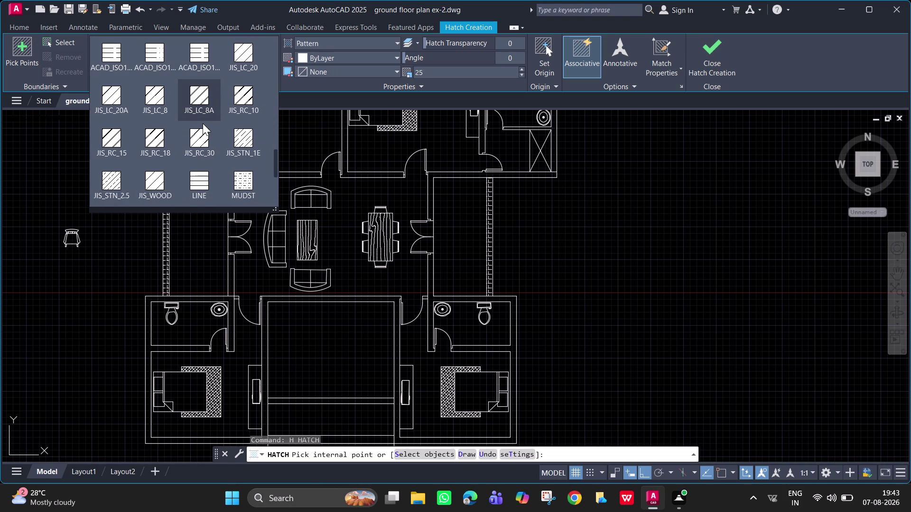
scroll(down, 3)
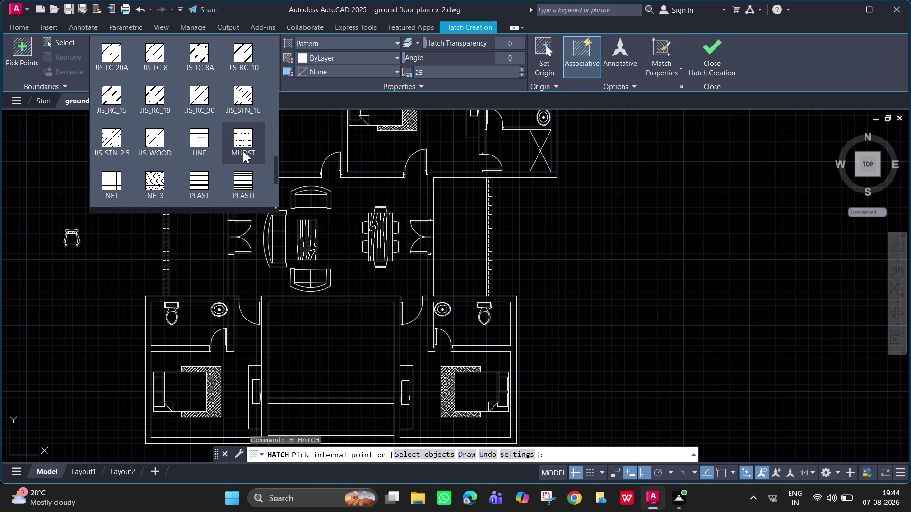
click(250, 133)
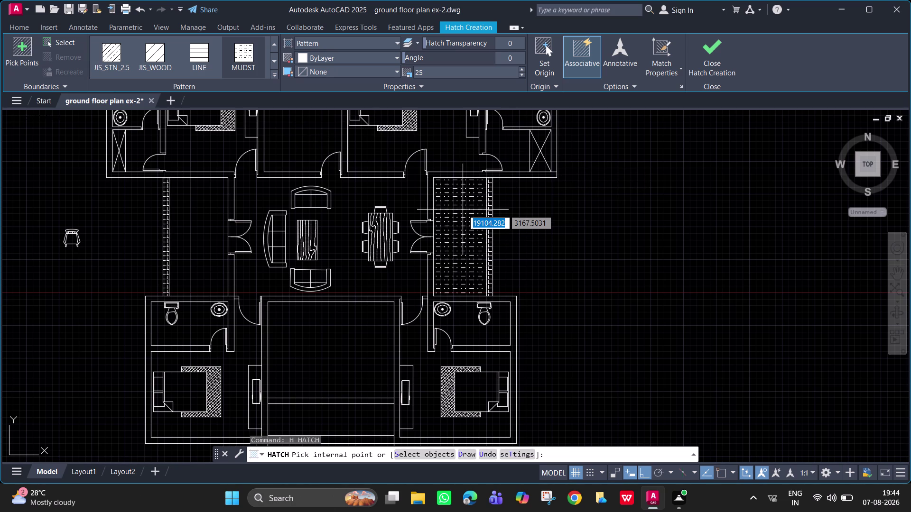
Reopen the hatch pattern gallery and scroll down toward SQUARE.
click(276, 73)
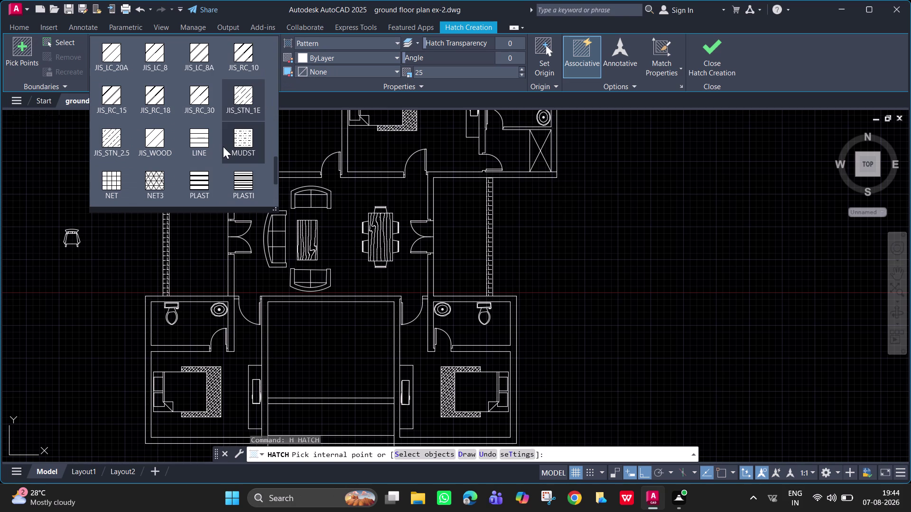
scroll(down, 3)
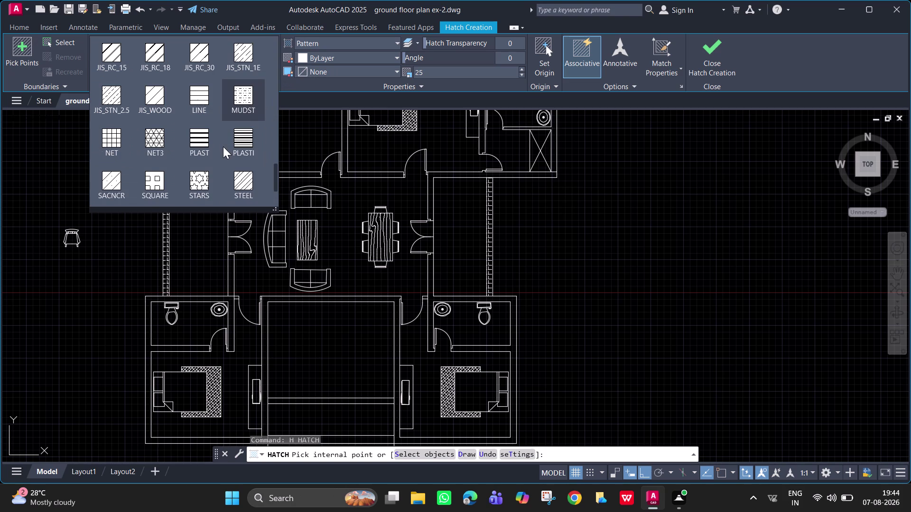
scroll(down, 3)
Choose SQUARE and fill the right and left passages at hatch scale 40.
click(154, 141)
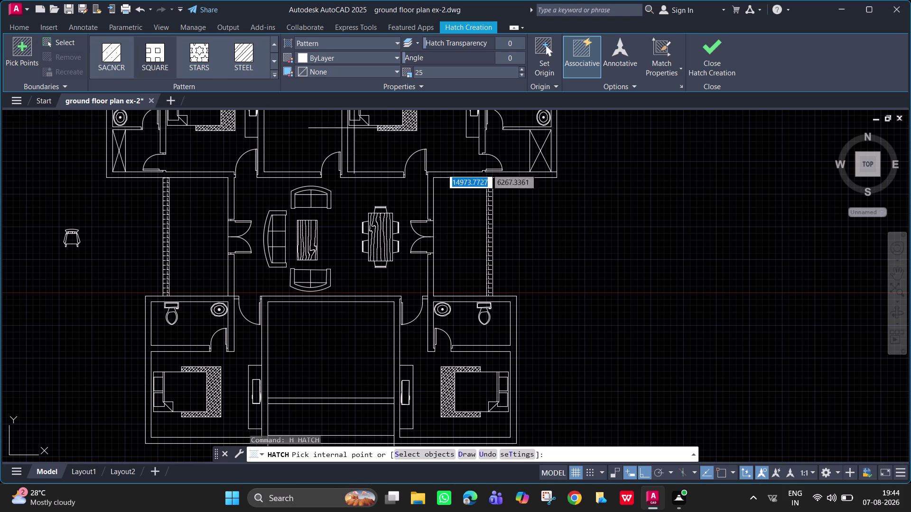
scroll(up, 3)
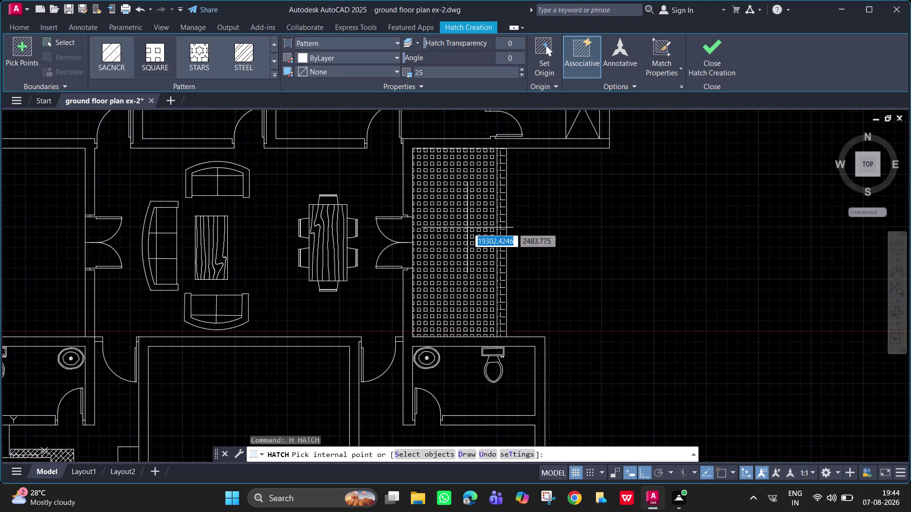
scroll(up, 3)
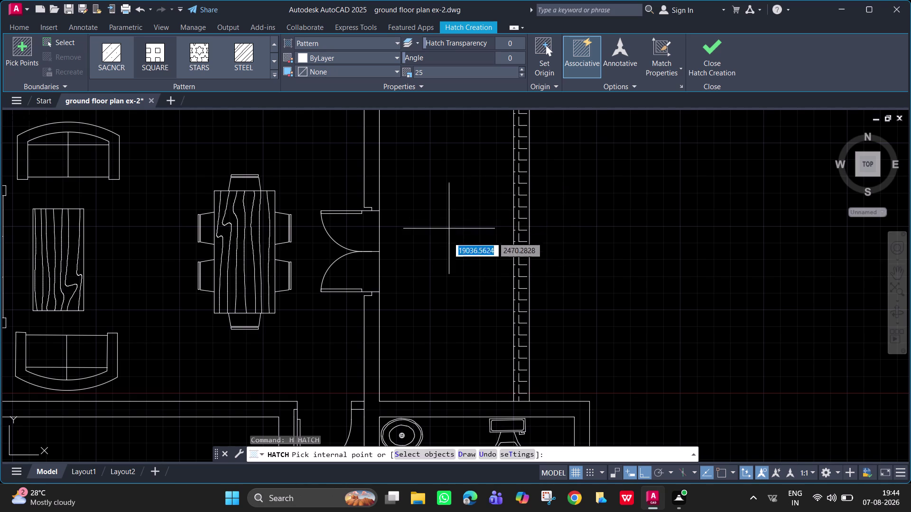
click(469, 235)
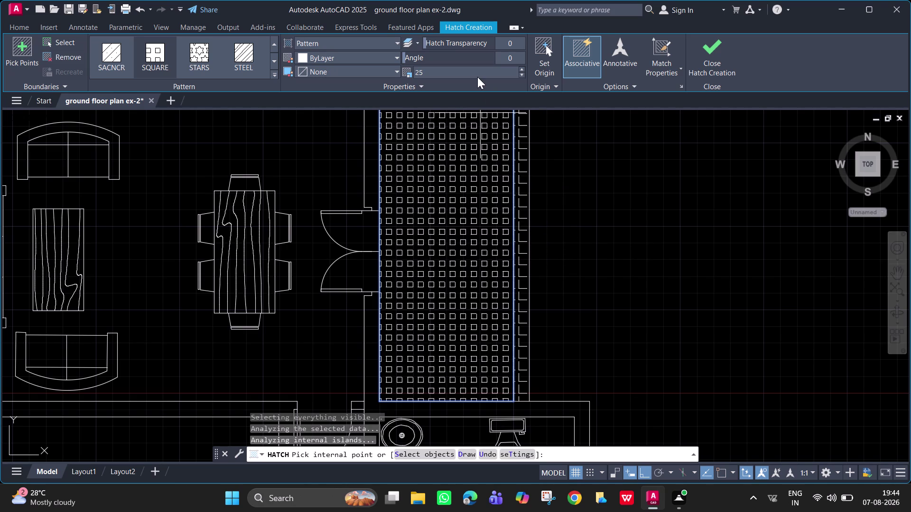
click(473, 70)
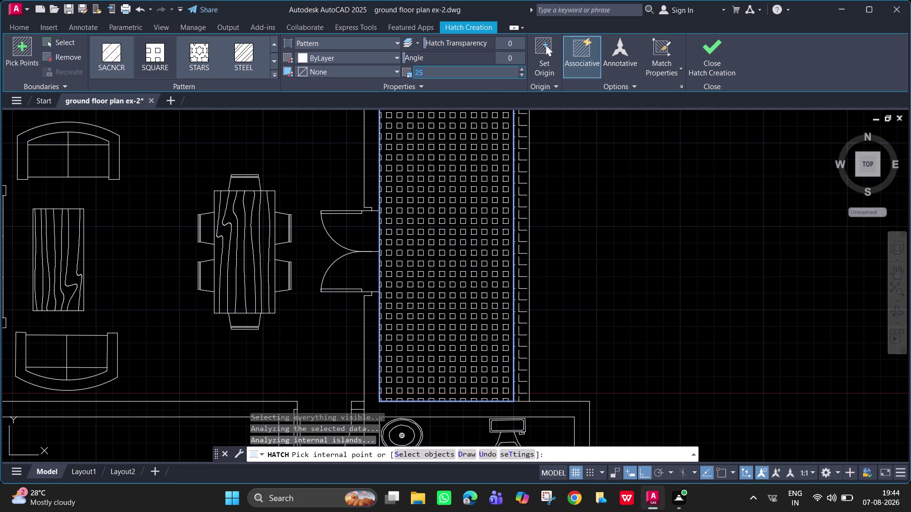
text(40)
key(Return)
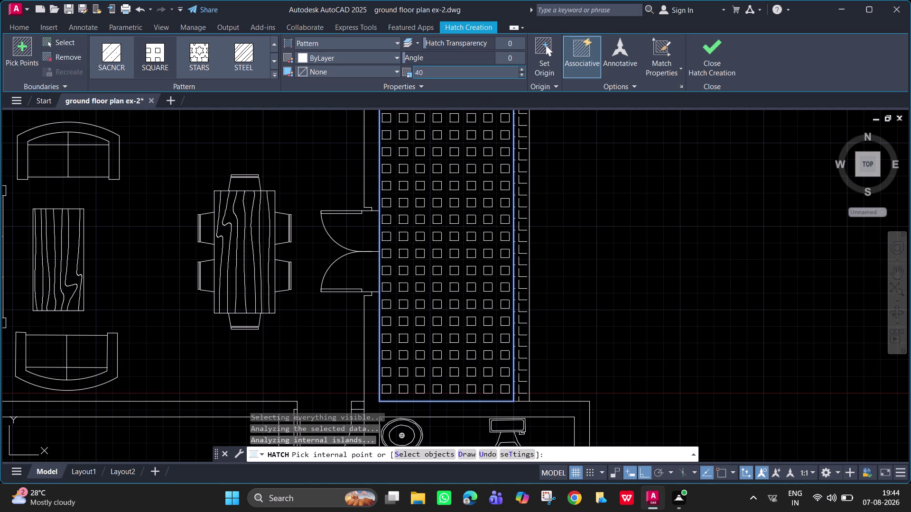
scroll(down, 3)
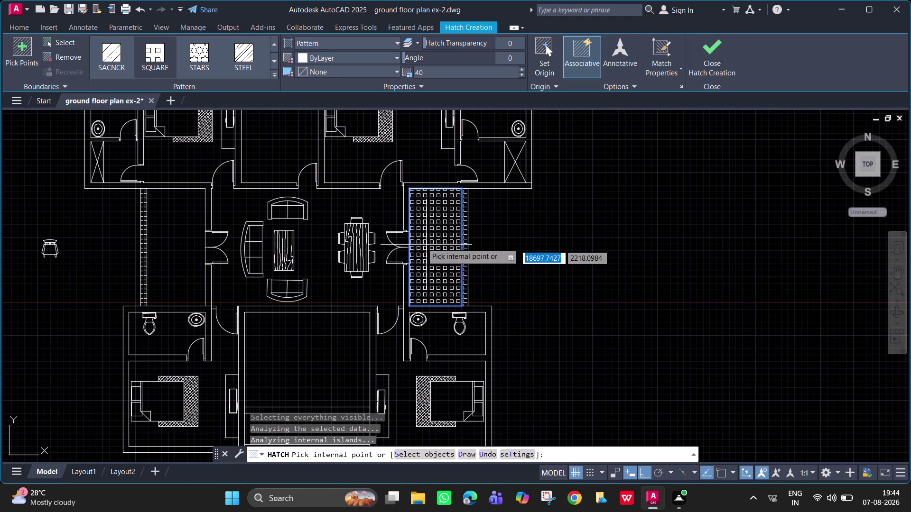
click(204, 241)
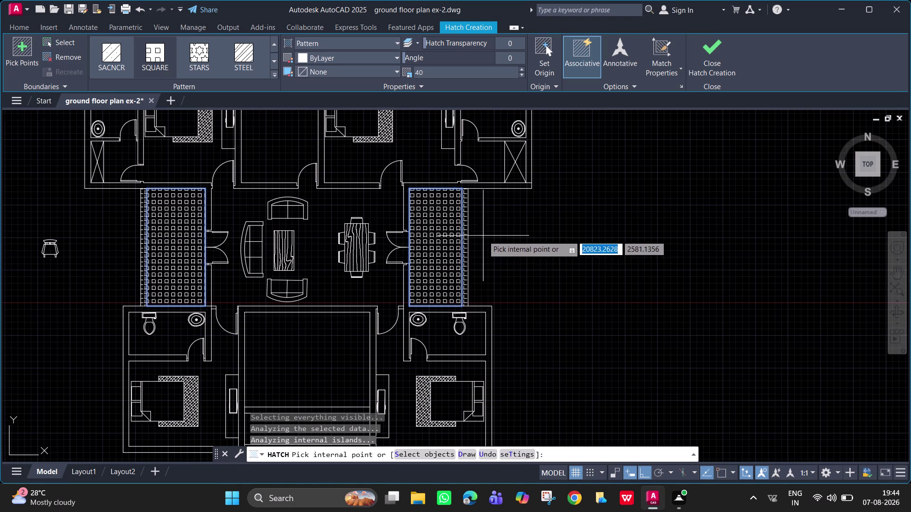
key(Escape)
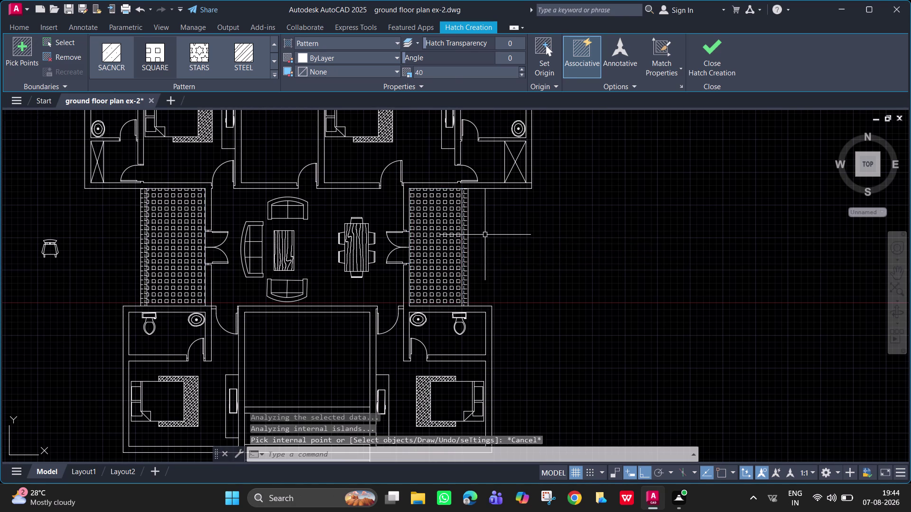
scroll(down, 3)
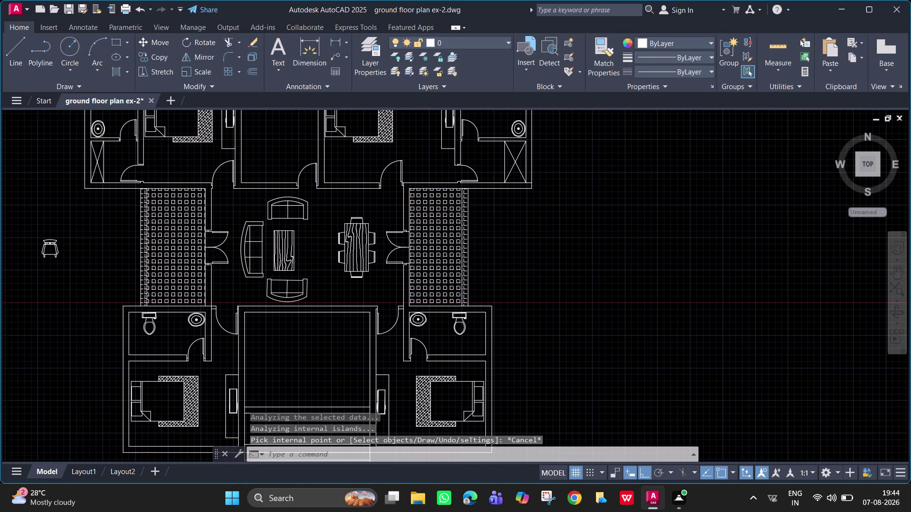
Select the passage SQUARE hatches and raise their pattern scale from 40 to 60.
middle_drag(494, 223, 534, 204)
key(space)
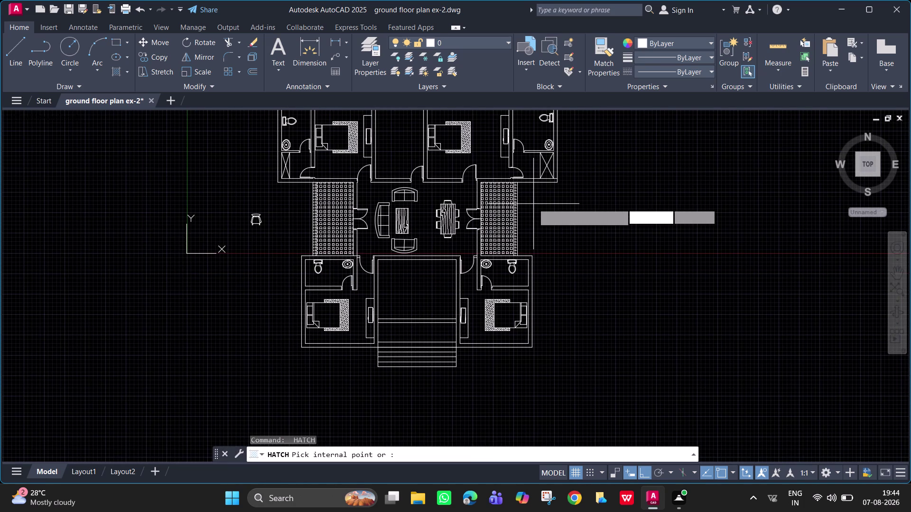
key(Escape)
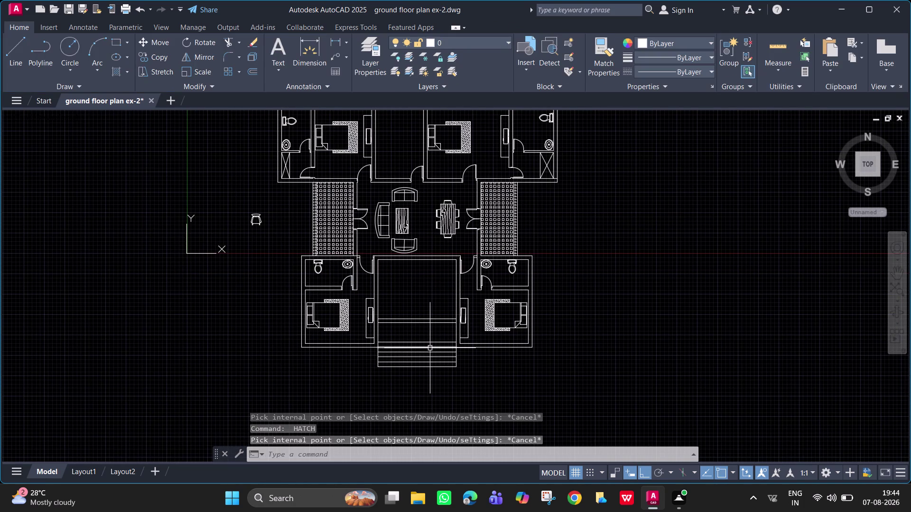
click(488, 222)
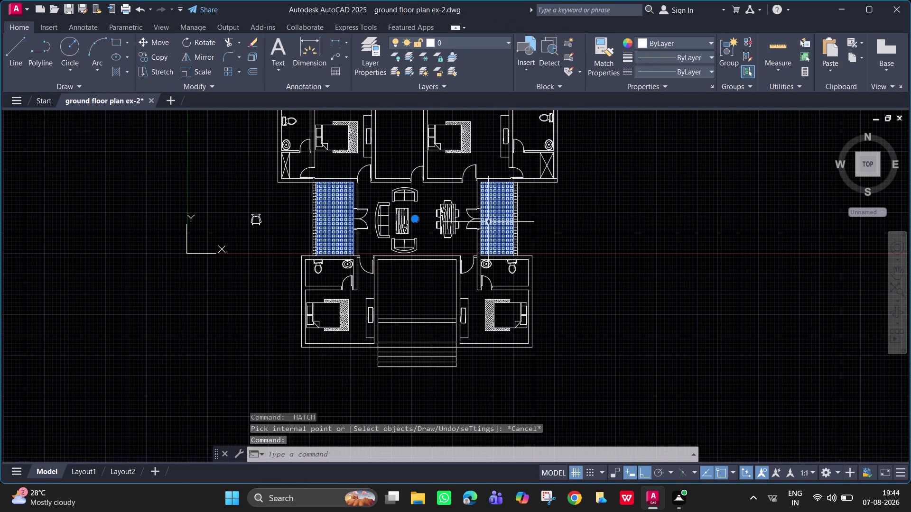
click(449, 74)
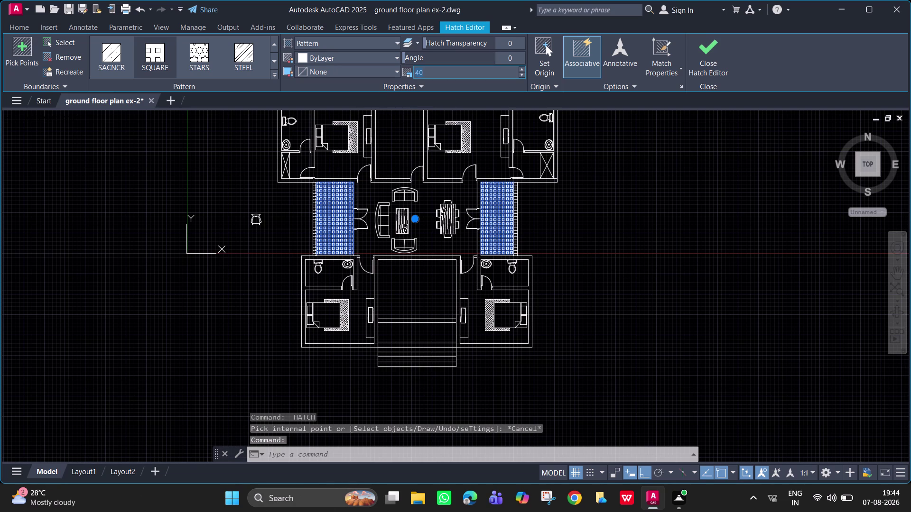
key(BackSpace)
key(BackSpace)
key(BackSpace)
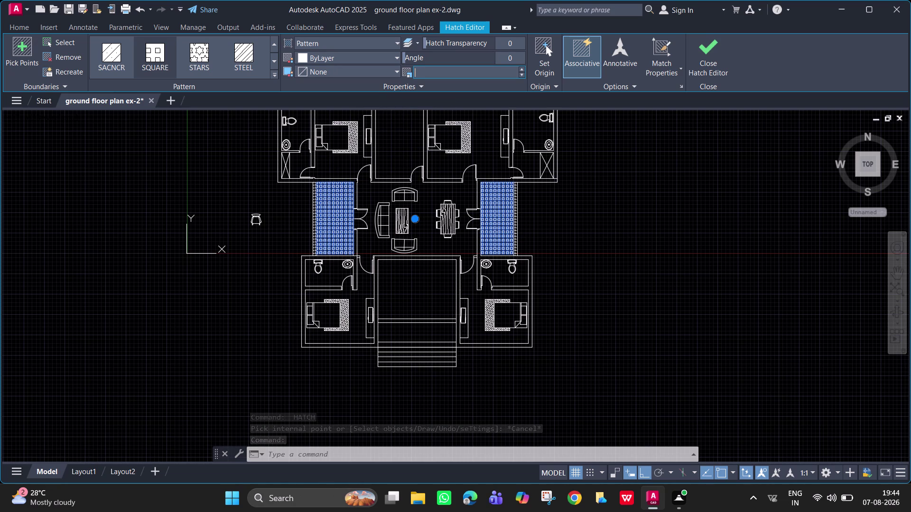
text(60)
key(Return)
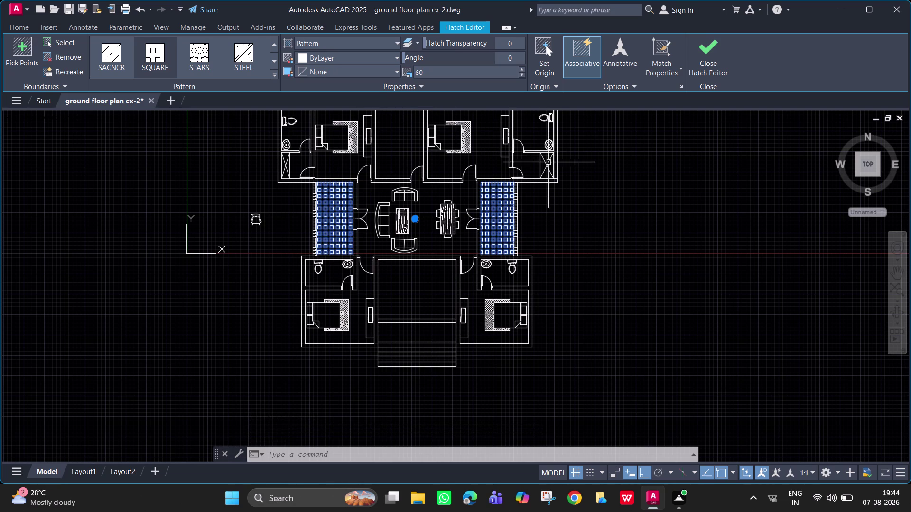
key(Escape)
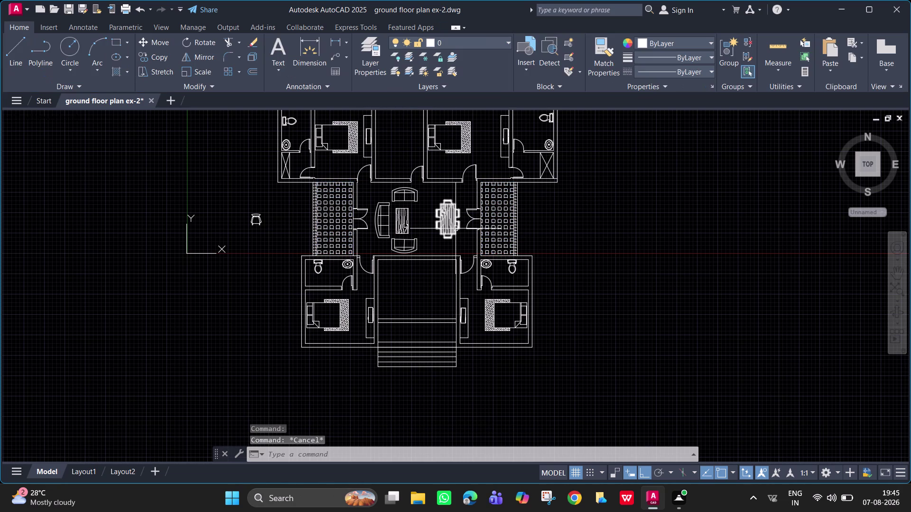